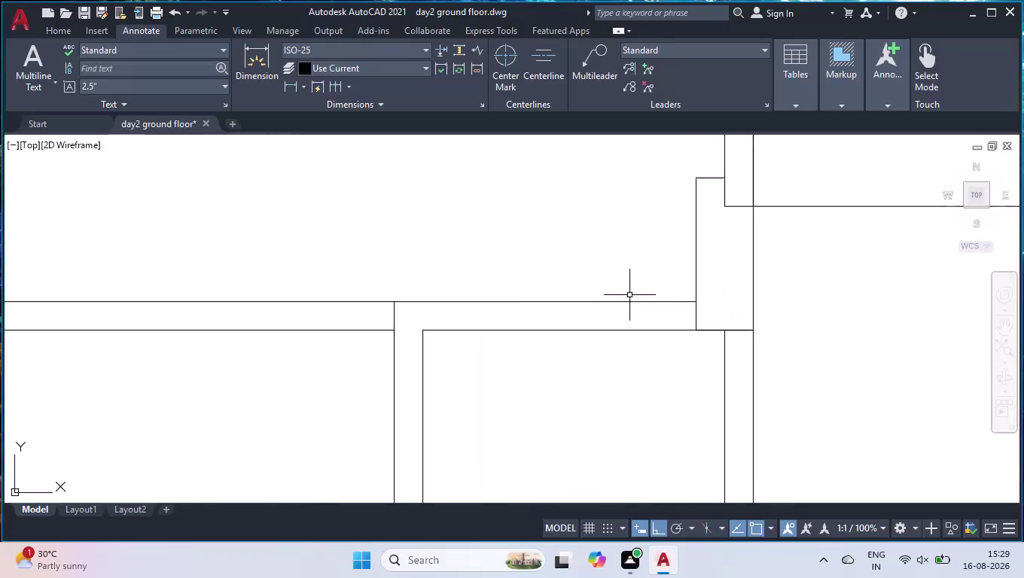
Draw a short vertical line between the lower and upper wall lines at the corner.
scroll(up, 3)
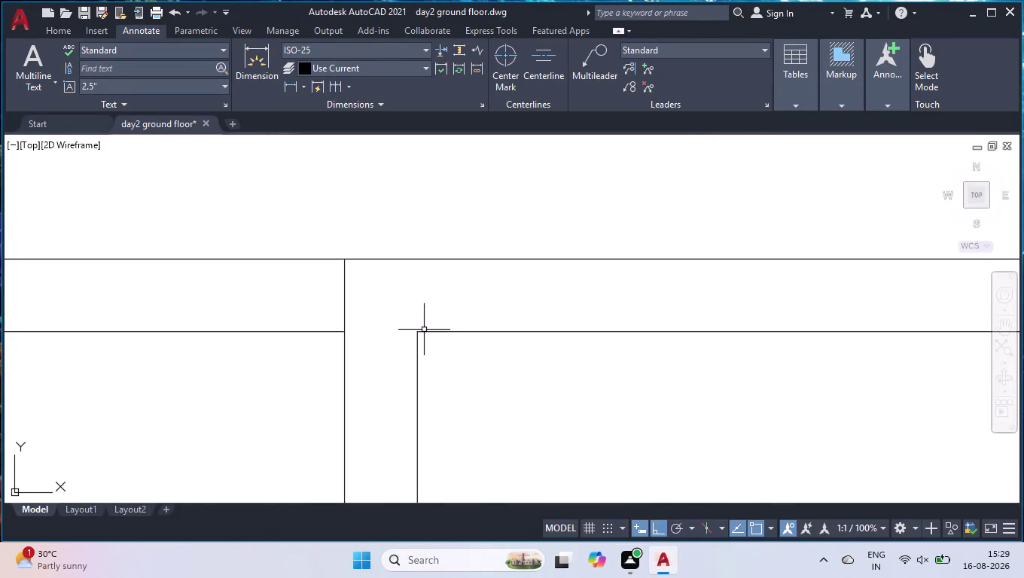
scroll(up, 3)
scroll(down, 3)
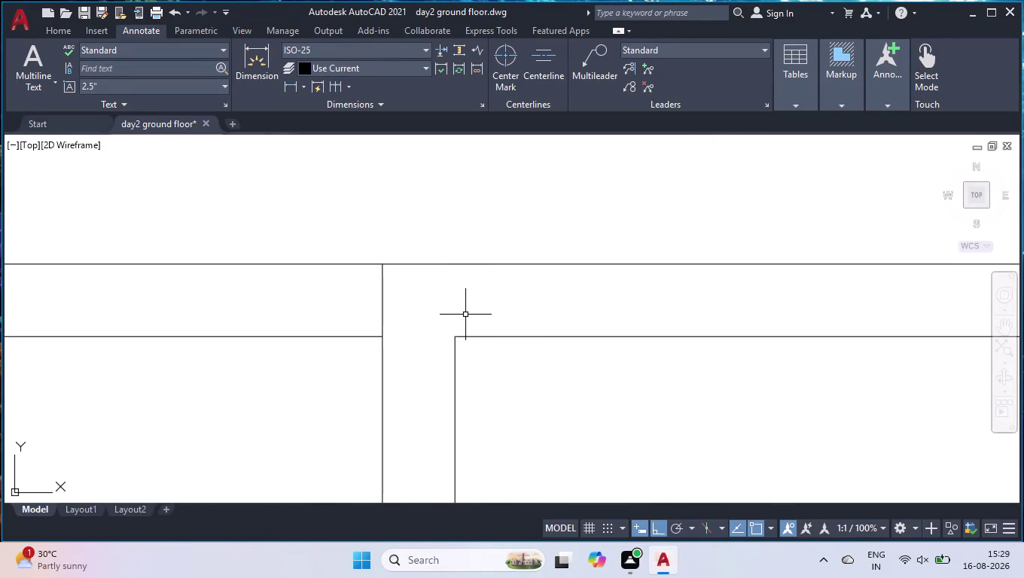
text(li)
key(BackSpace)
key(Return)
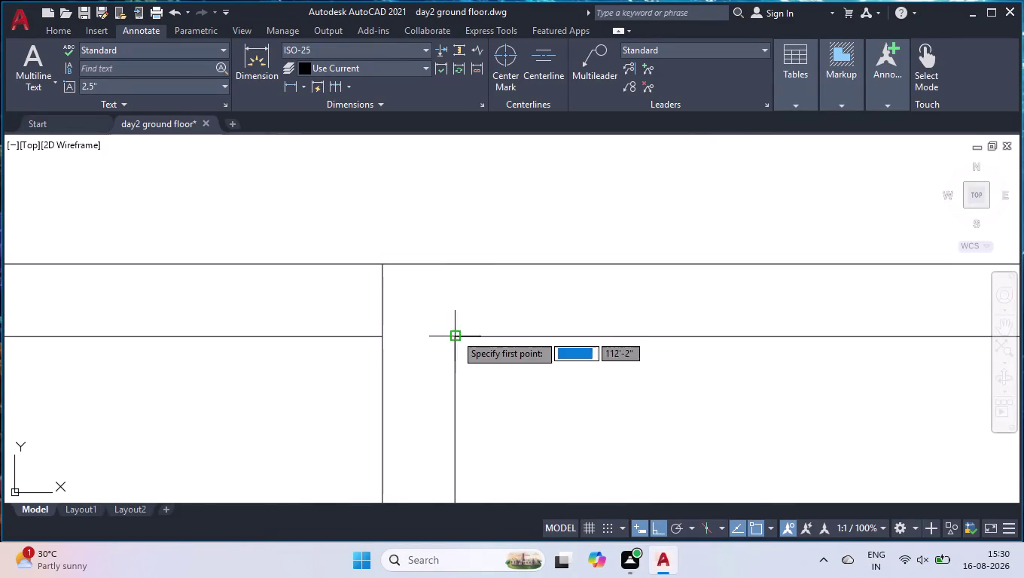
drag(453, 335, 452, 329)
click(455, 260)
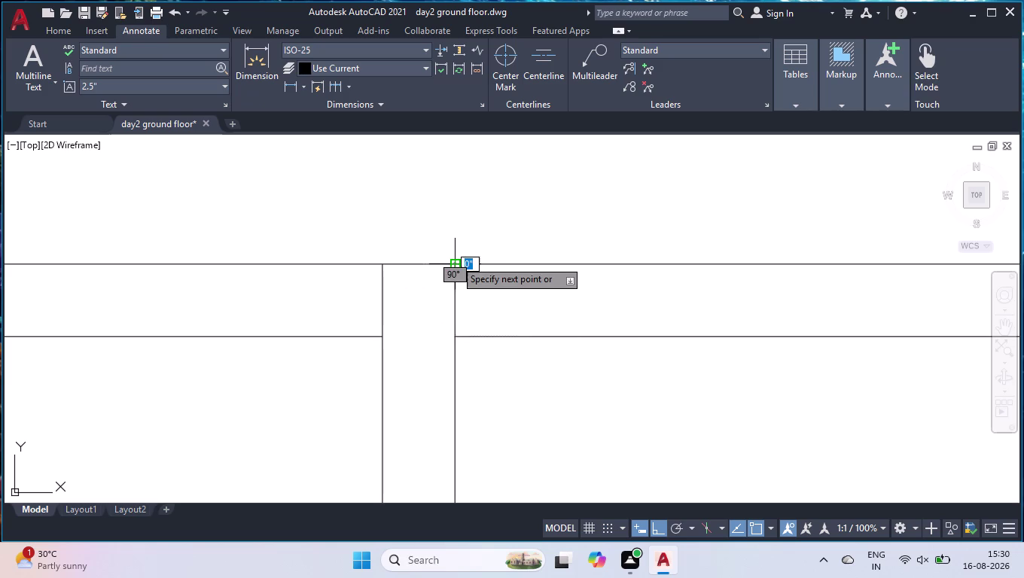
key(space)
Move the cross line 7.5" right using its midpoint grip.
click(454, 276)
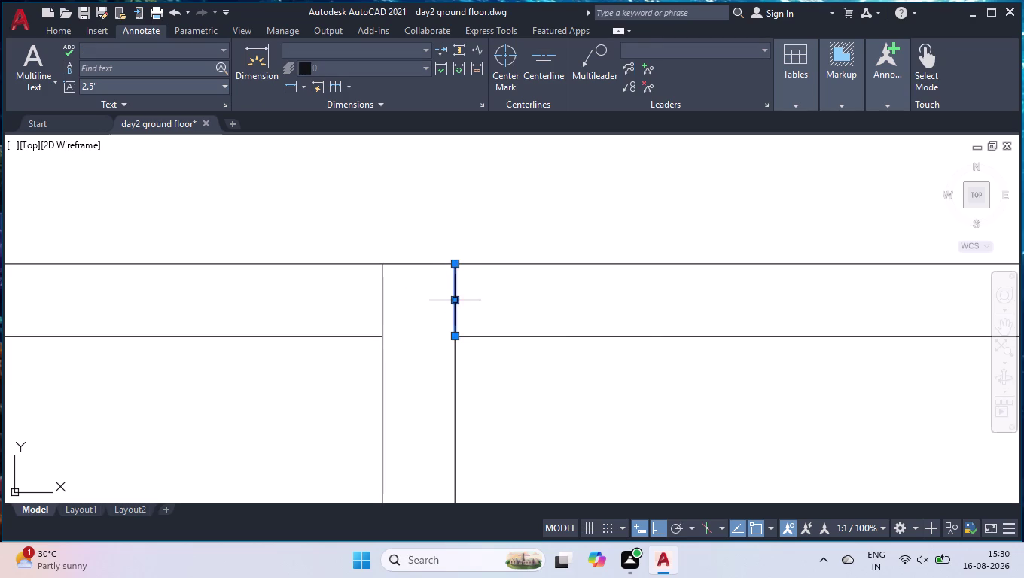
click(456, 302)
text(7)
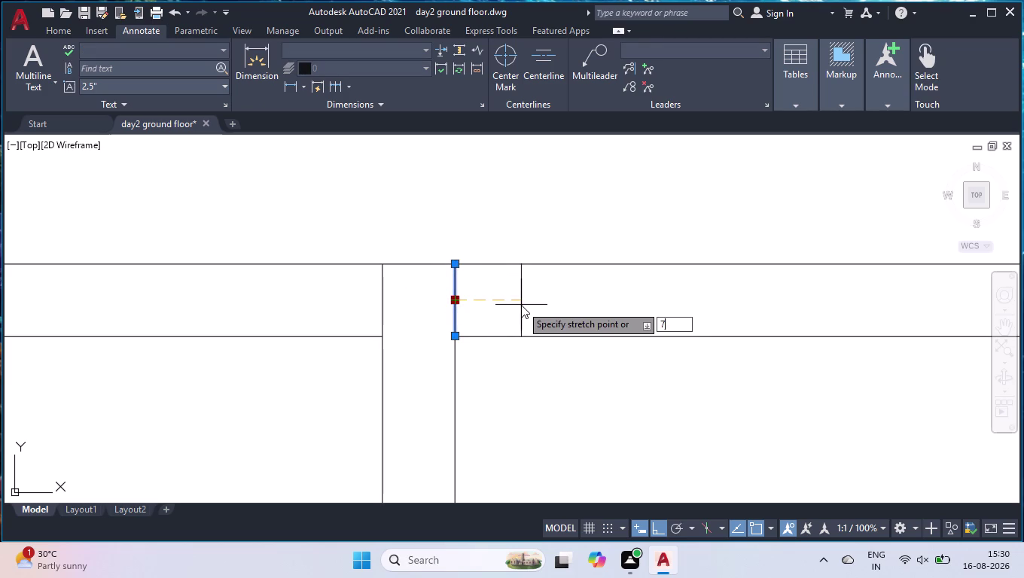
text(.5")
key(Return)
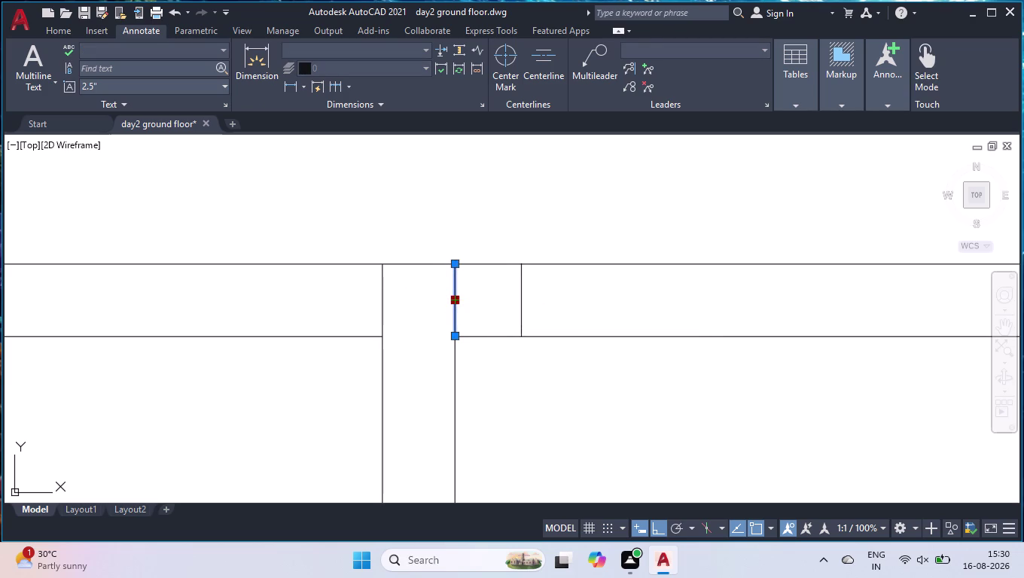
key(space)
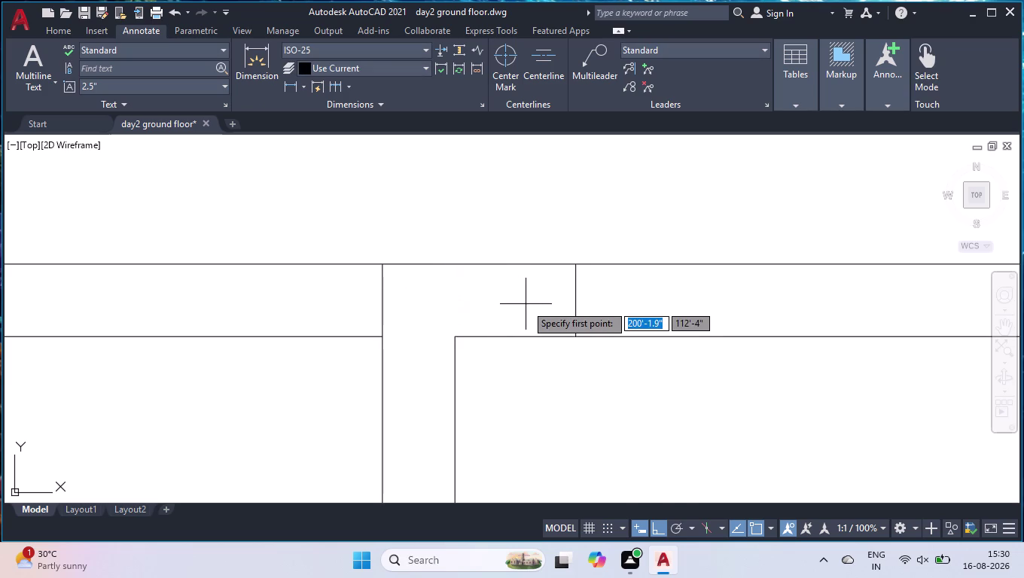
Start a junction outline with a 2.5" segment from the corner, then abandon it.
scroll(down, 3)
scroll(down, 3)
scroll(up, 3)
scroll(up, 3)
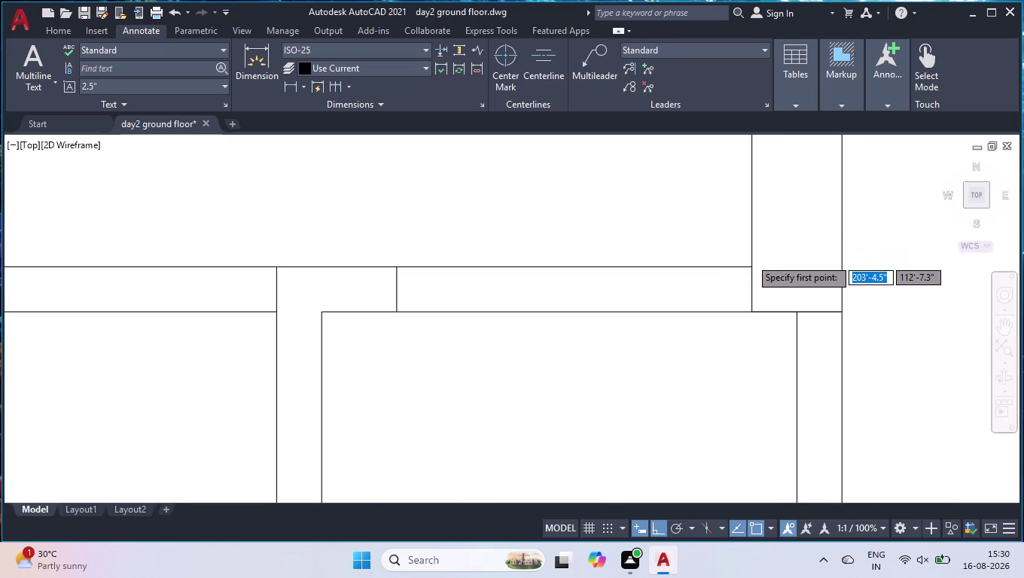
scroll(up, 3)
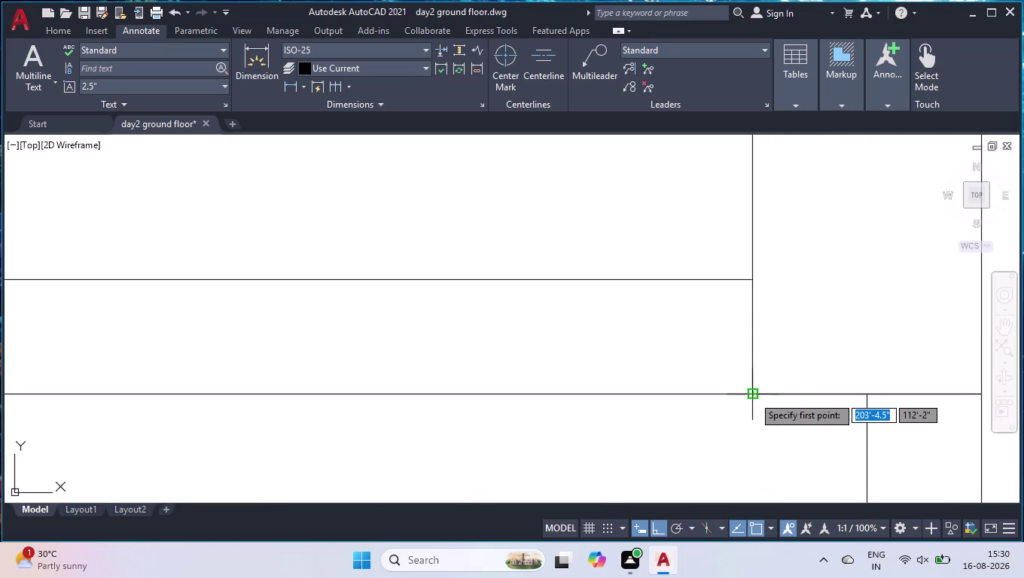
click(753, 397)
text(2)
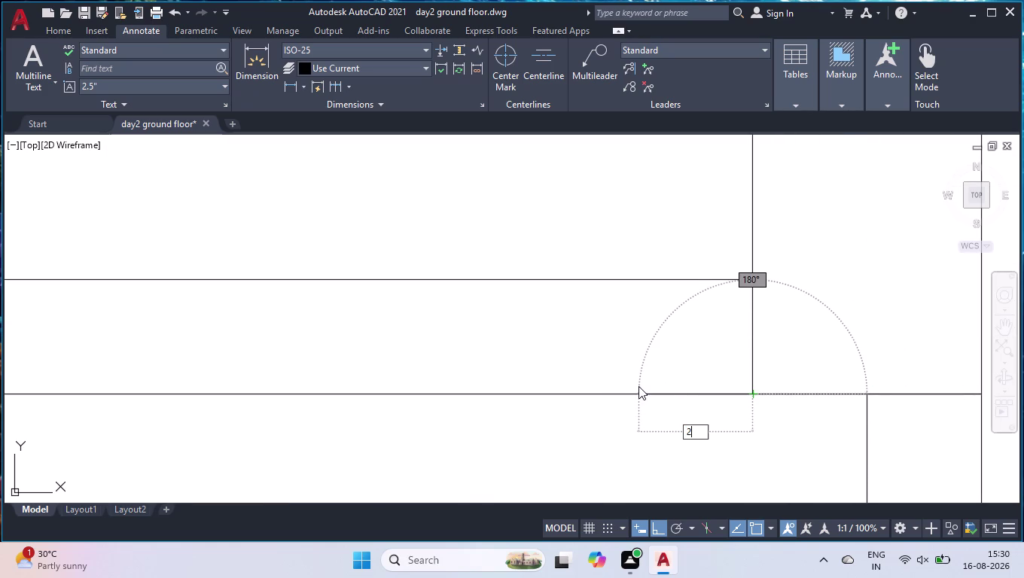
text(.5")
key(Return)
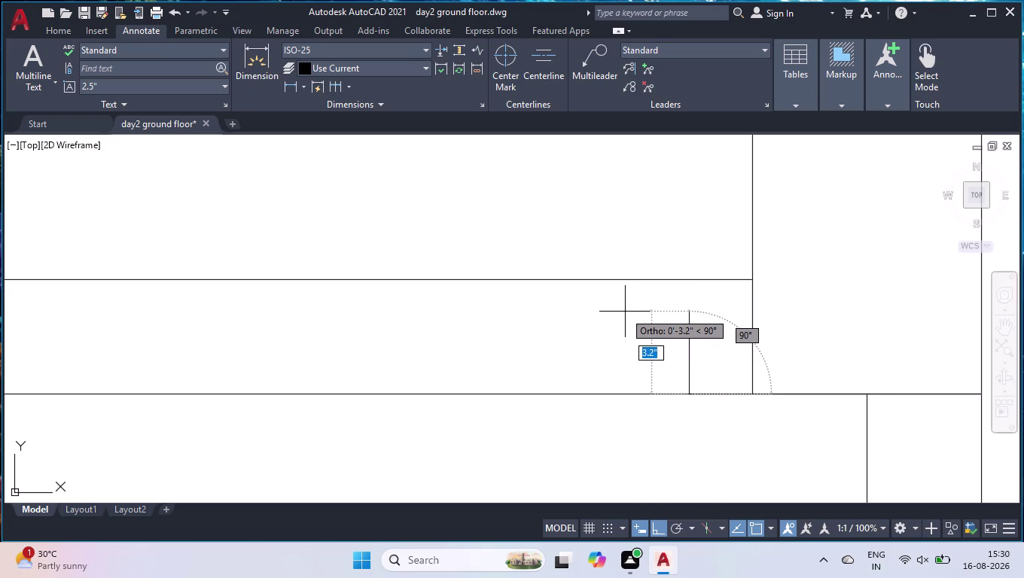
key(space)
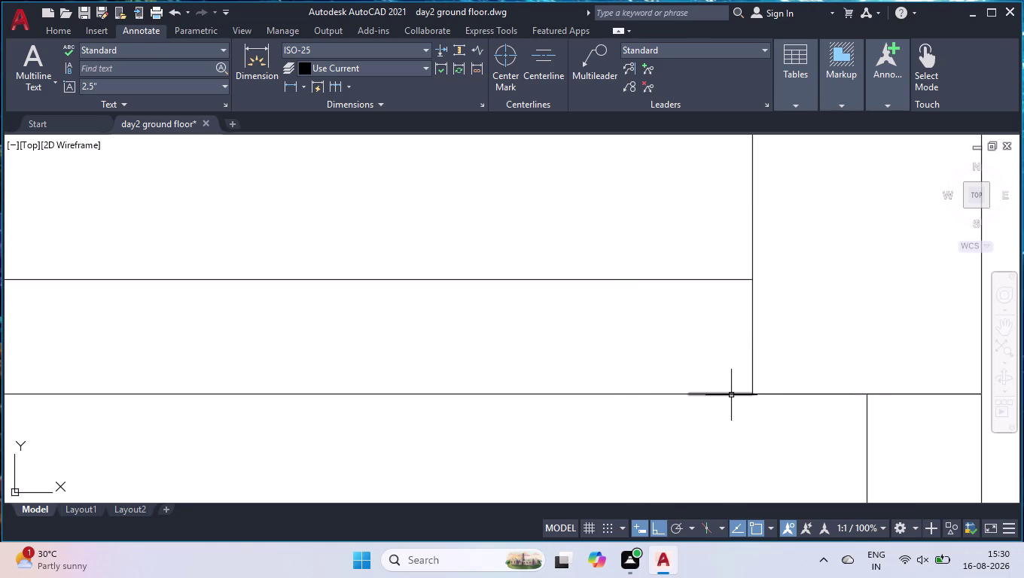
Restart the line at the wall corner: 4" up, then 1.5" left.
key(l)
key(Return)
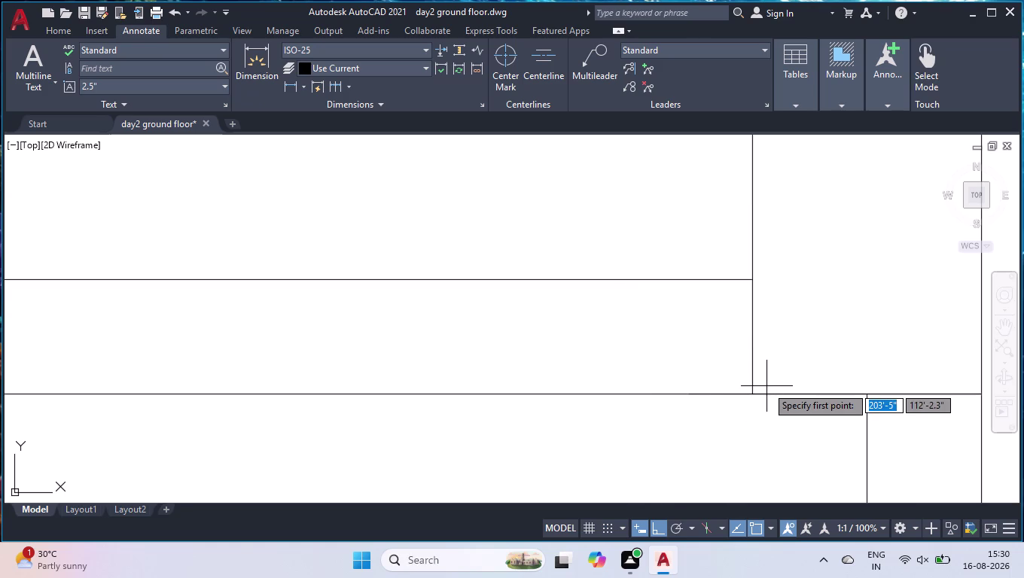
click(755, 396)
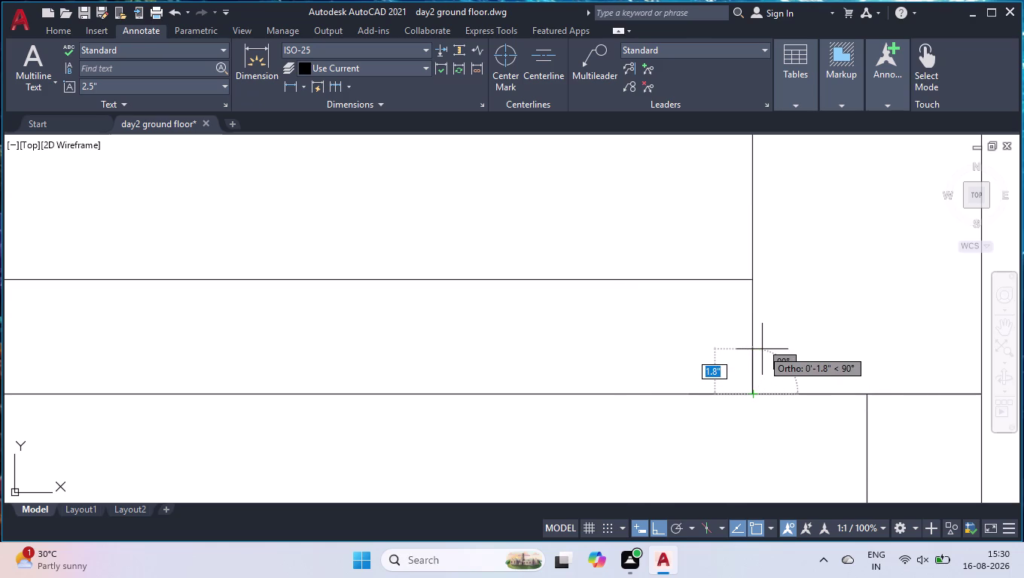
text(4")
key(Return)
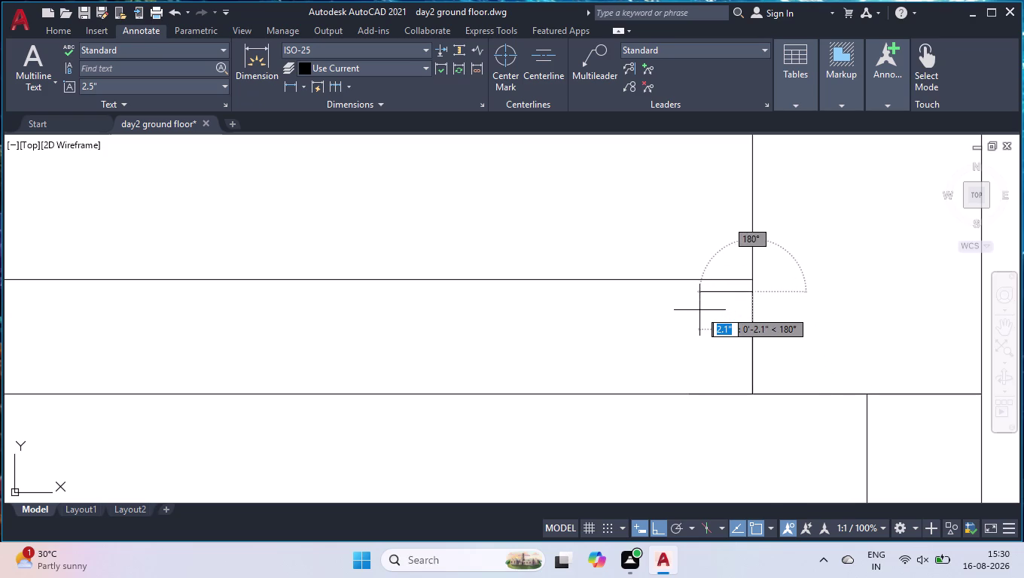
text(1.5")
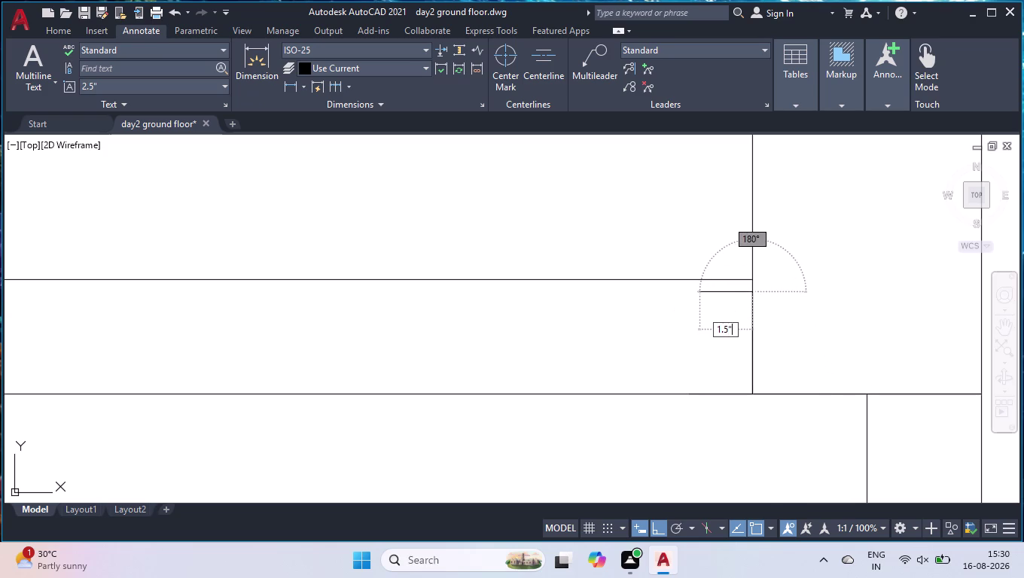
key(Return)
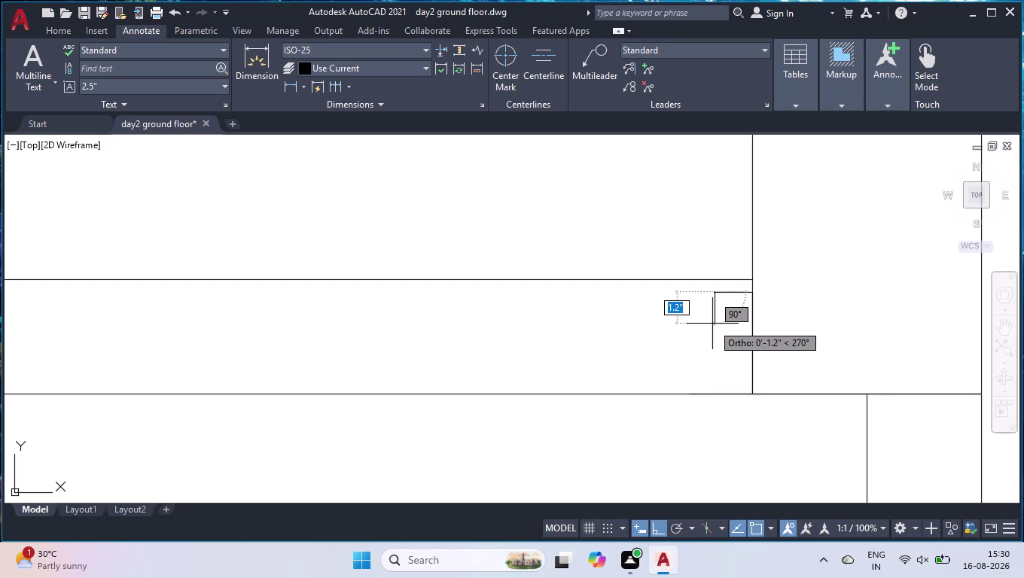
Continue the outline 1" down and 1" left, ending on the lower wall line.
text(1")
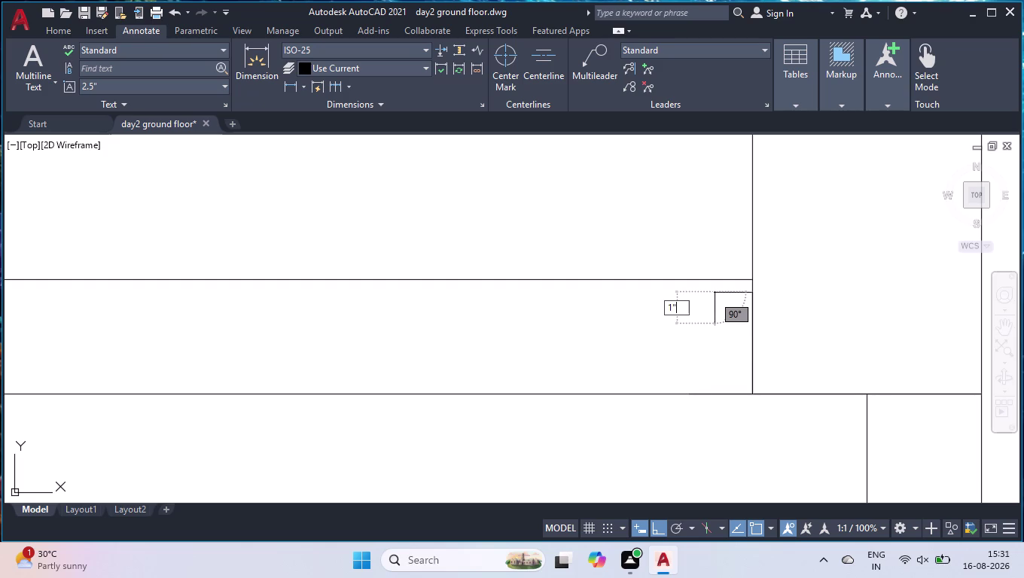
key(Return)
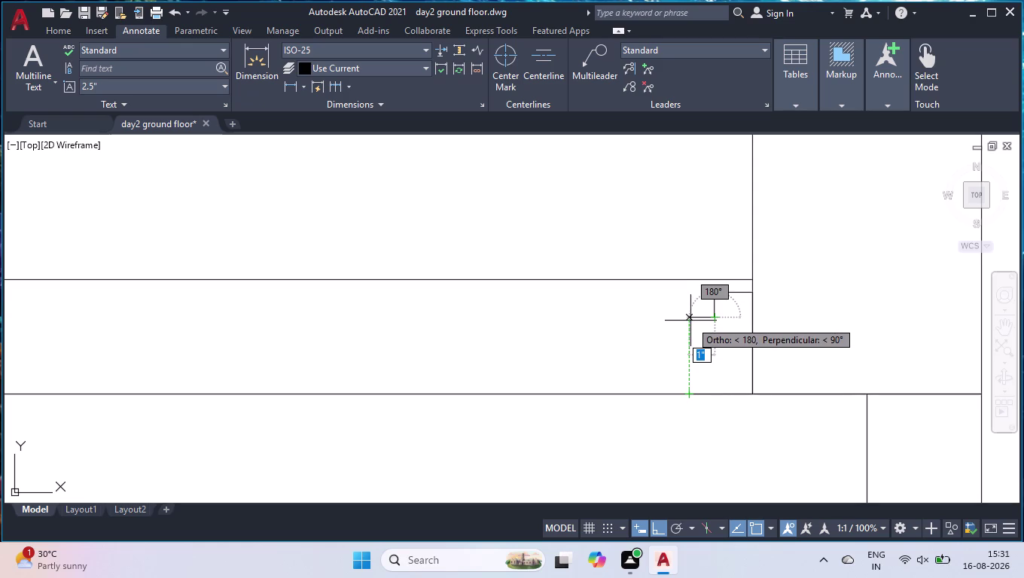
text(1")
key(Return)
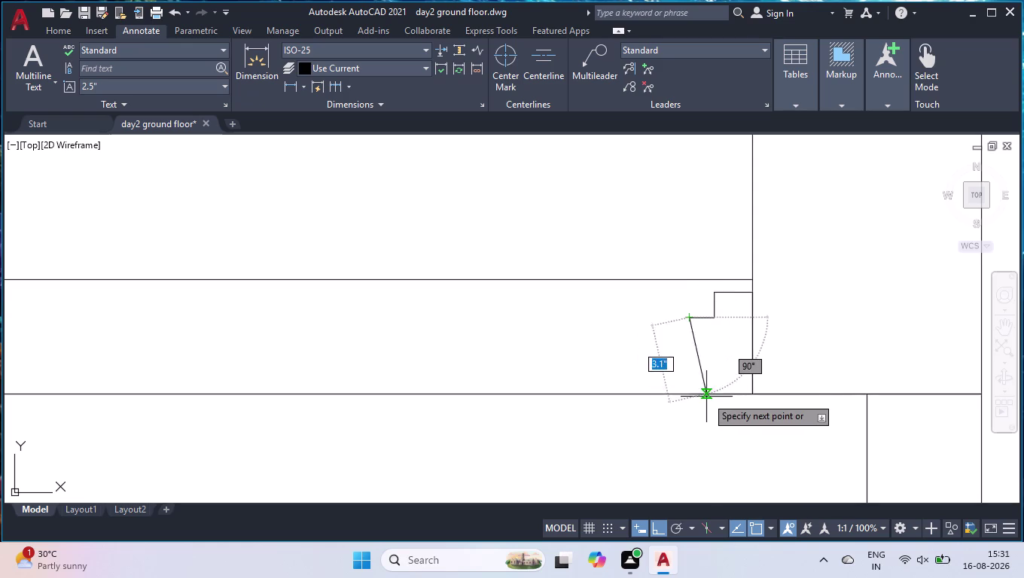
click(689, 396)
key(space)
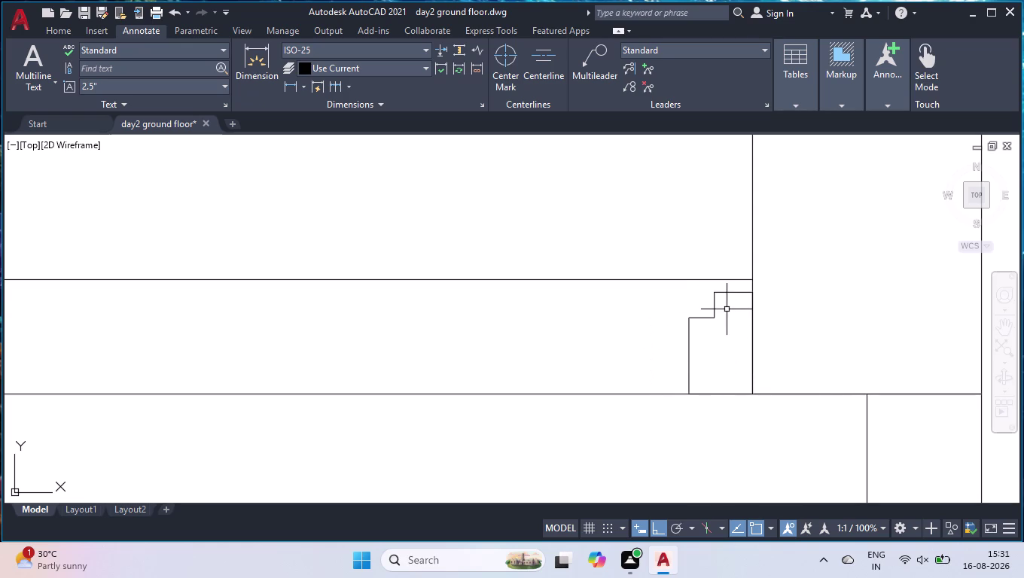
click(746, 287)
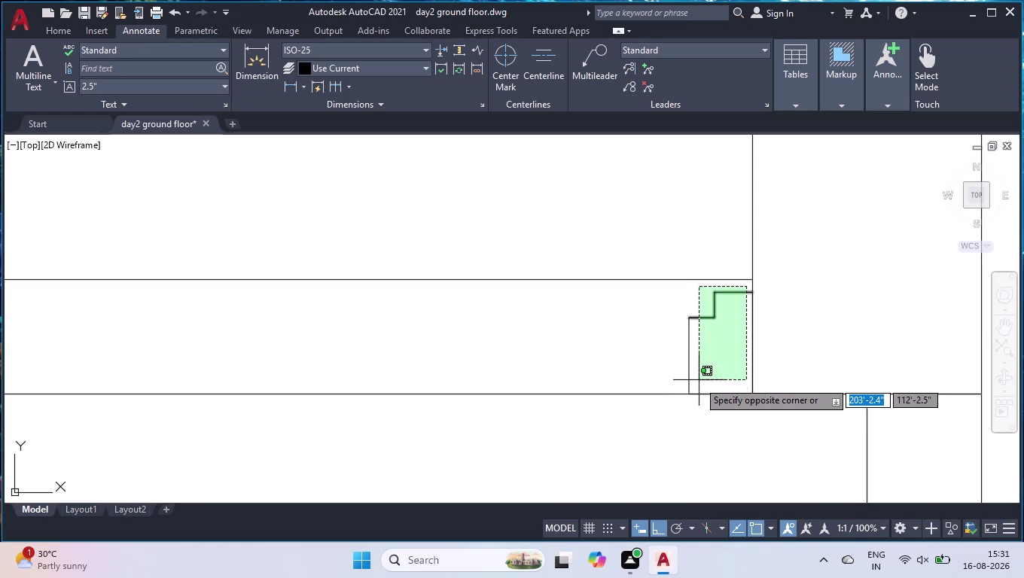
Join the stepped outline pieces into a single shape.
click(683, 375)
click(772, 364)
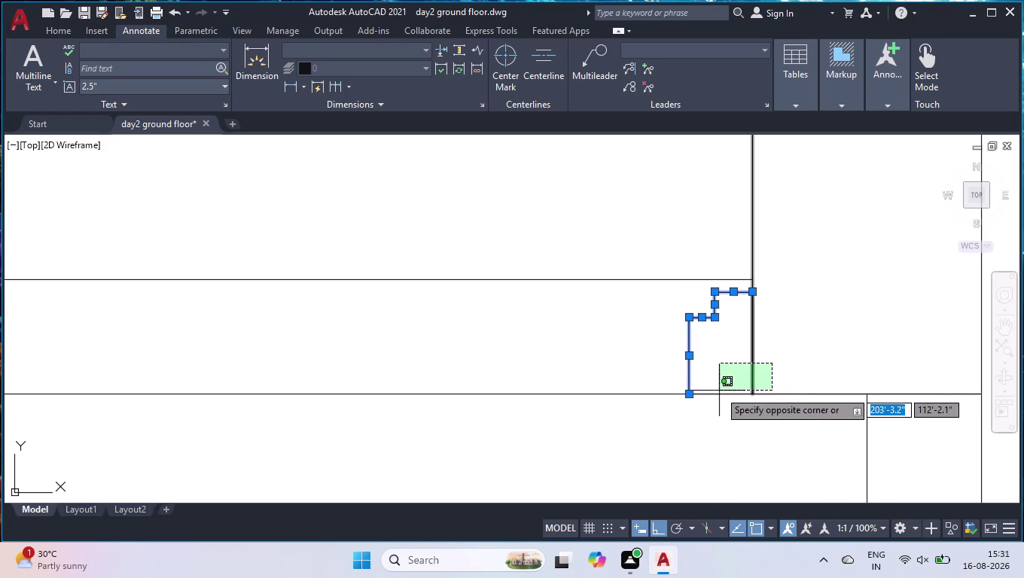
click(779, 353)
click(756, 357)
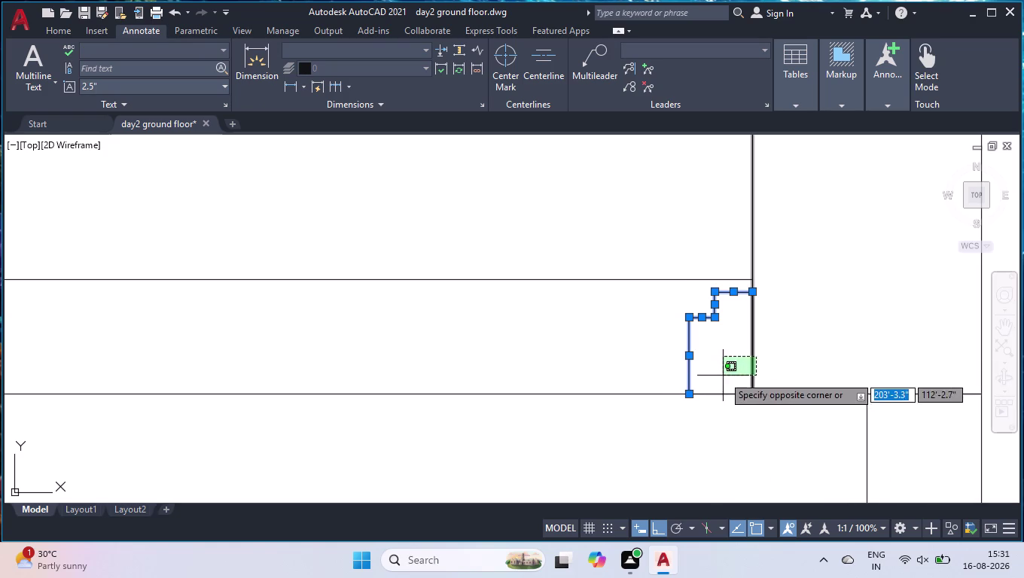
click(768, 349)
click(752, 354)
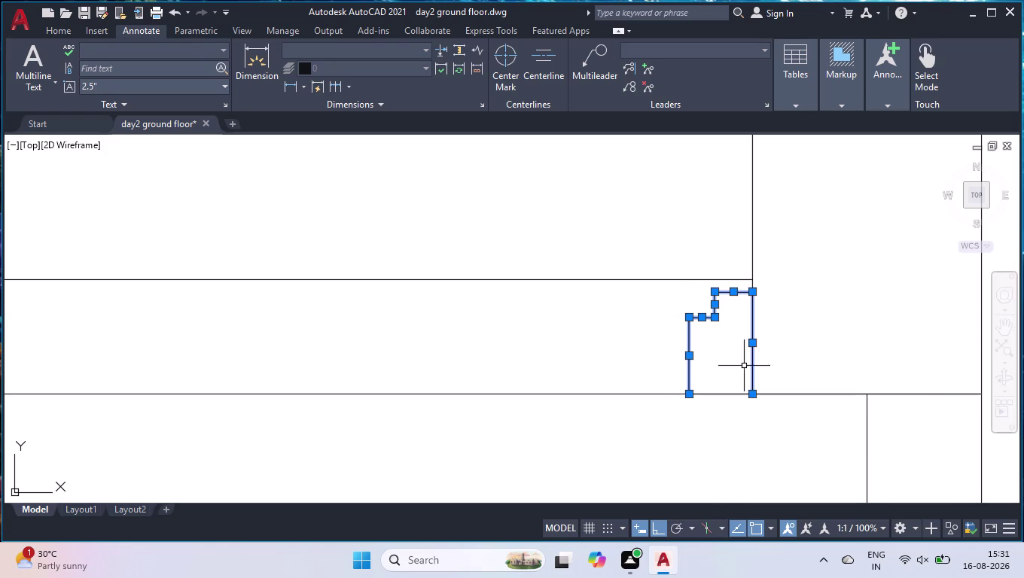
click(720, 396)
key(j)
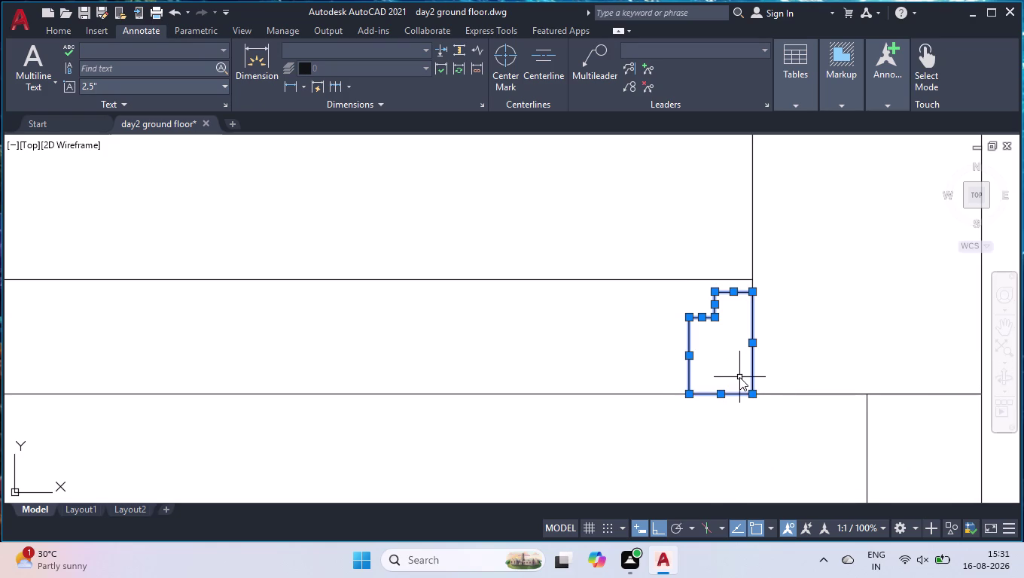
key(Return)
click(688, 361)
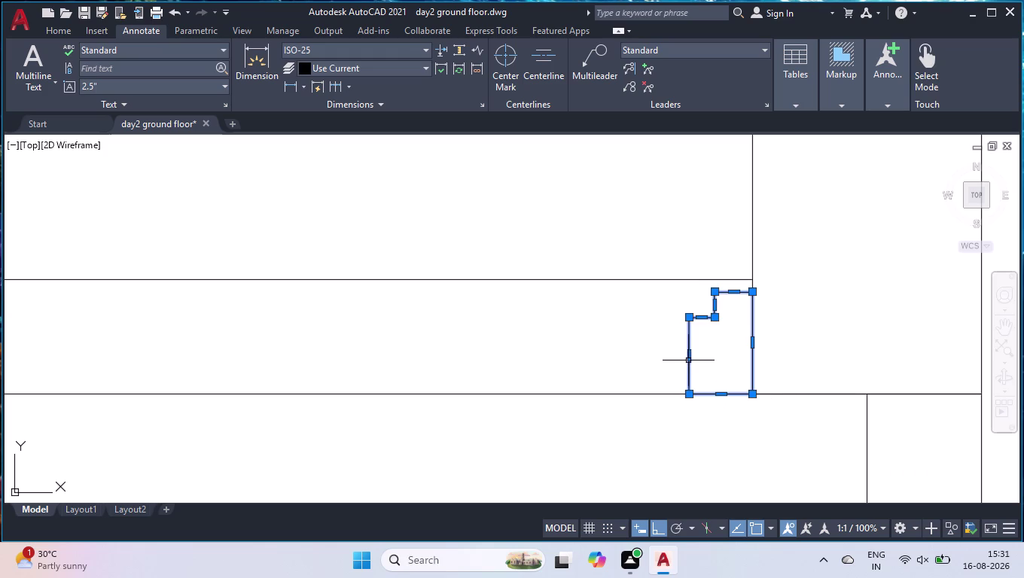
Mirror the stepped outline about its left vertical edge.
text(mi)
key(Return)
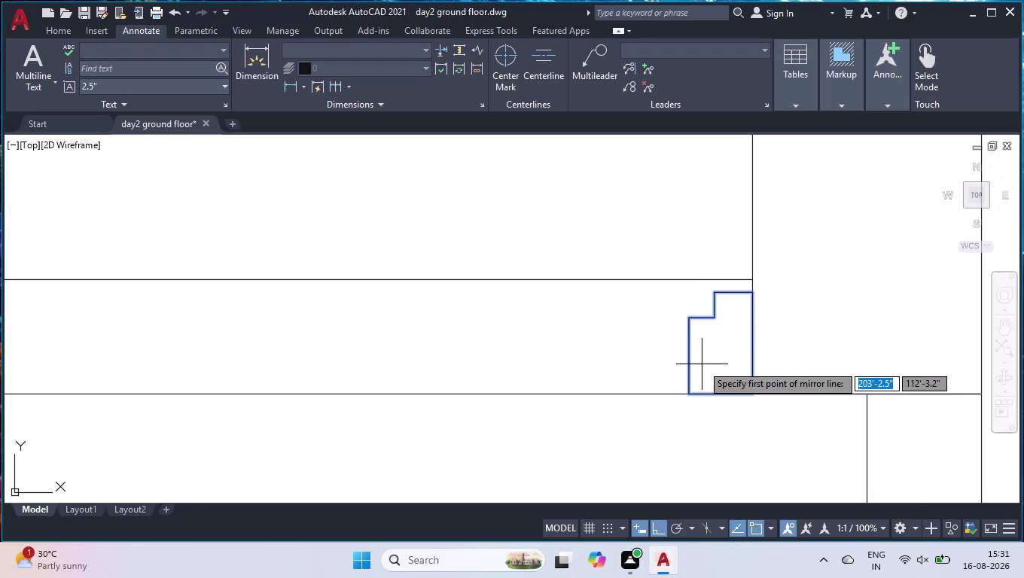
click(691, 395)
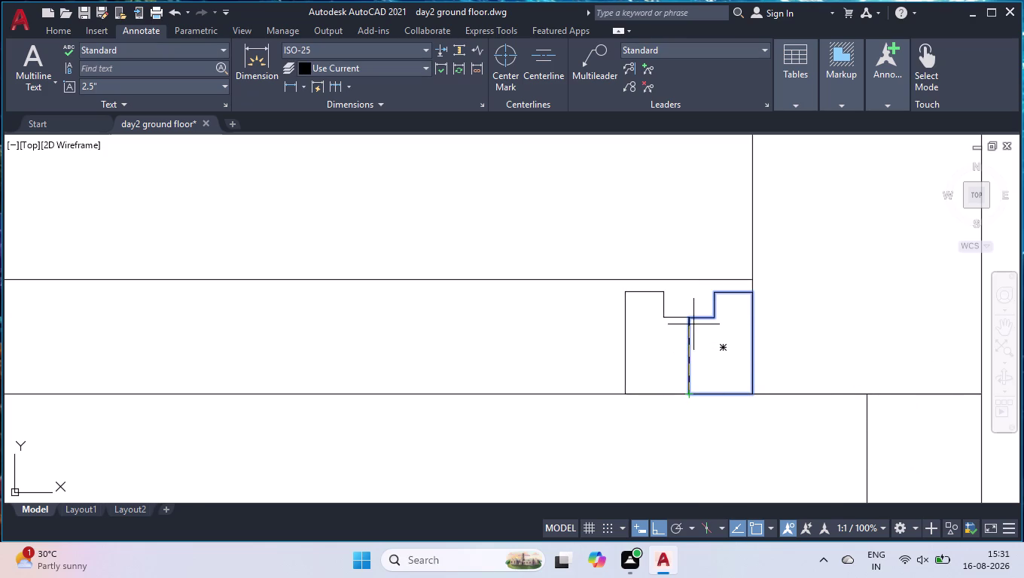
click(691, 310)
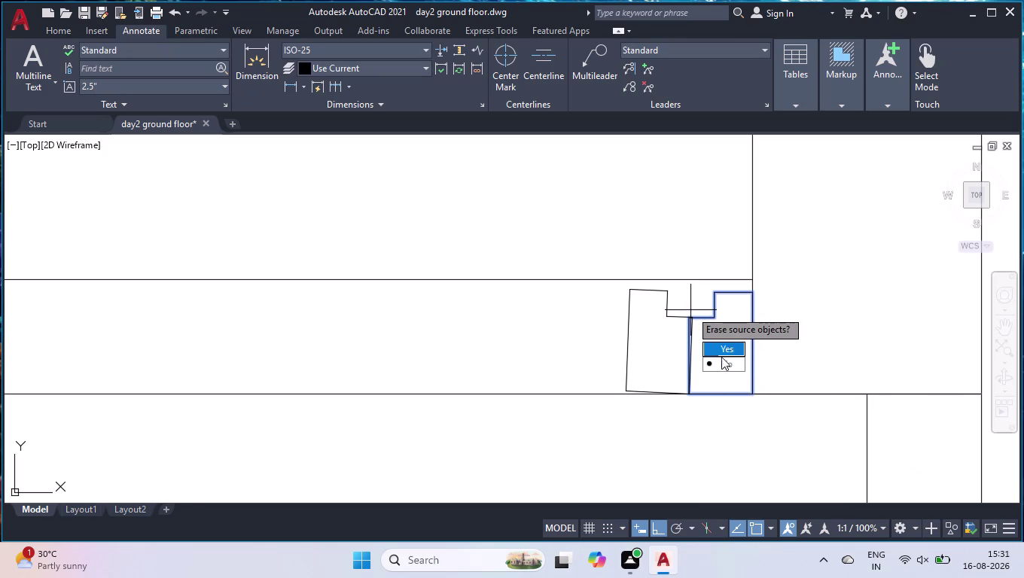
drag(730, 368, 691, 310)
Snap the outline's inner corner grip onto the wall line.
click(669, 311)
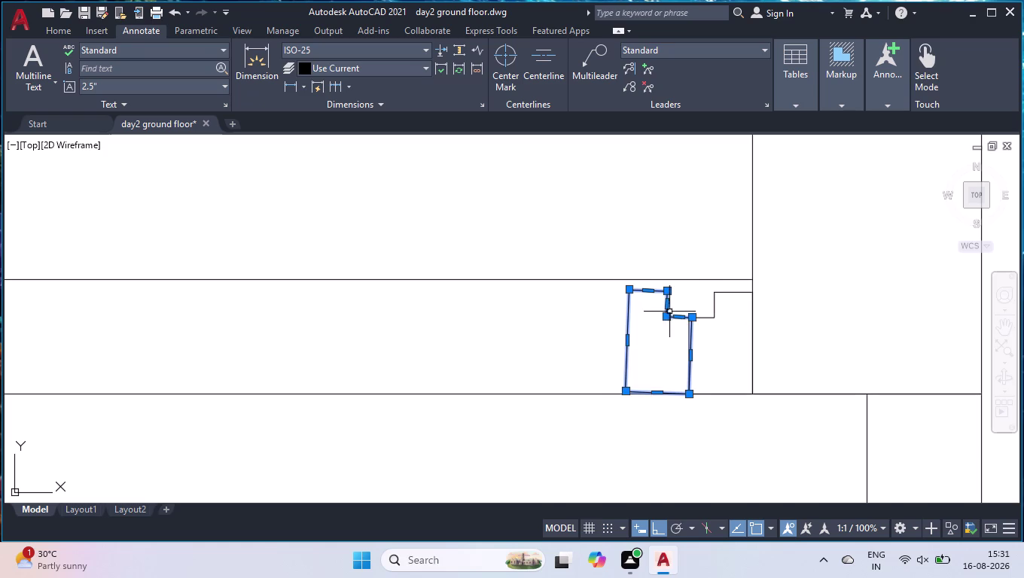
scroll(up, 3)
scroll(up, 3)
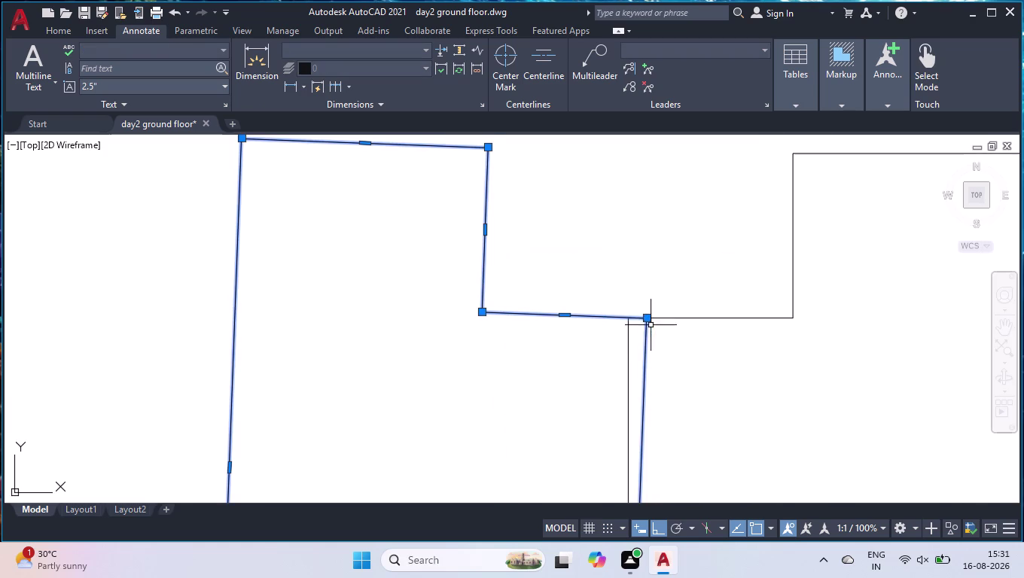
click(648, 320)
click(626, 323)
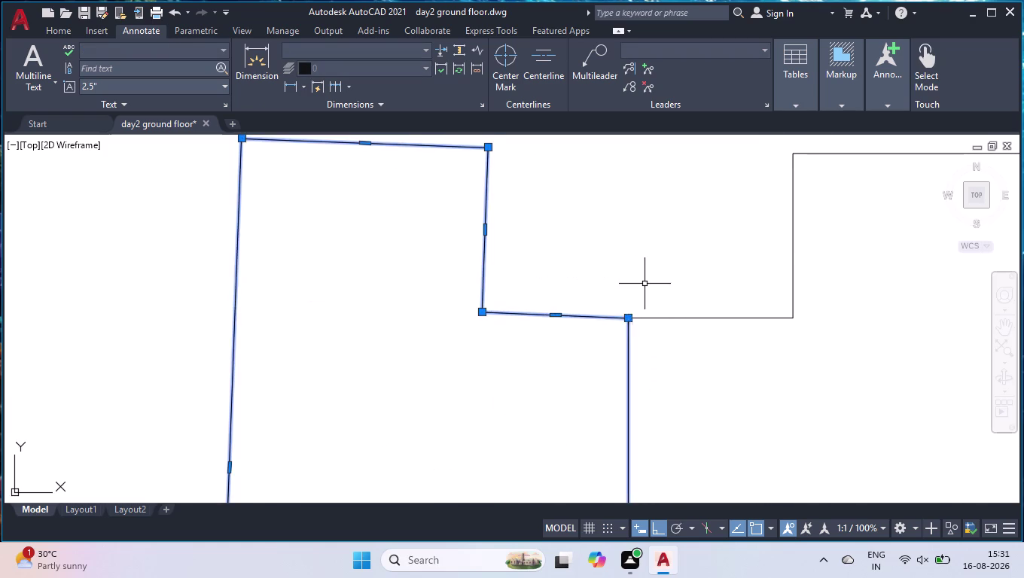
Snap the outline's bottom corner grip onto the lower wall line.
scroll(down, 3)
scroll(down, 3)
scroll(up, 3)
scroll(up, 3)
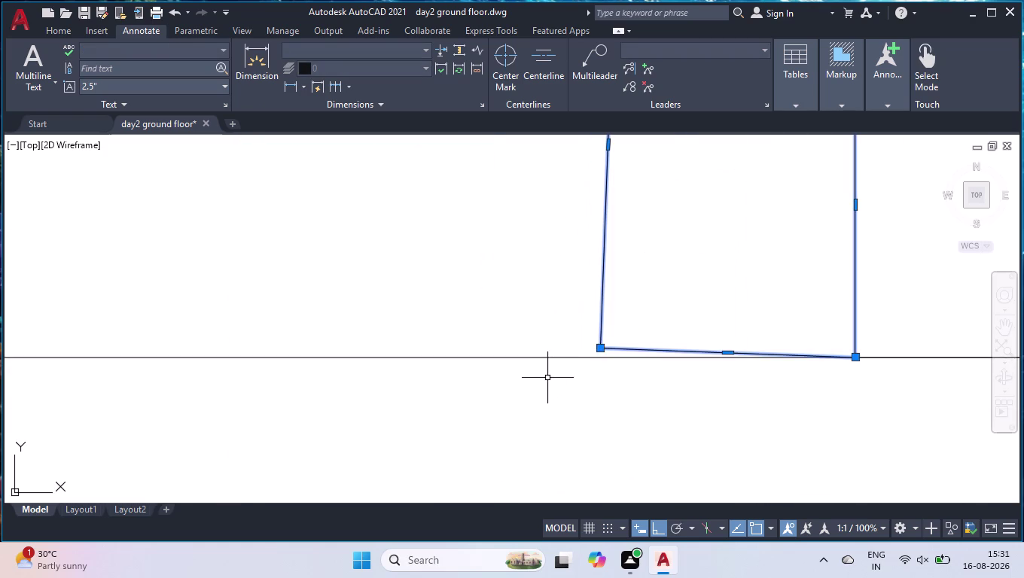
click(599, 349)
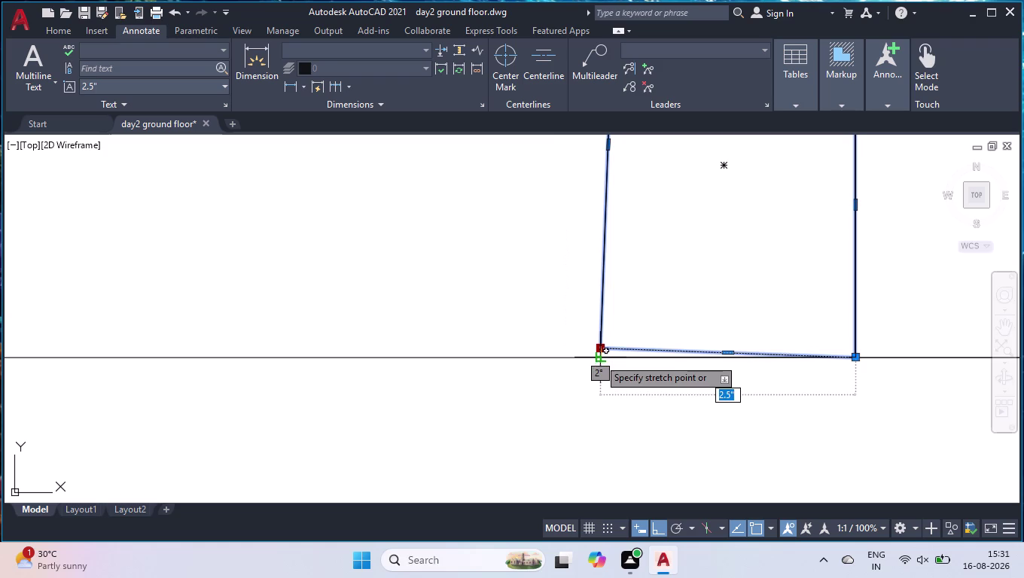
click(599, 359)
scroll(down, 3)
scroll(down, 3)
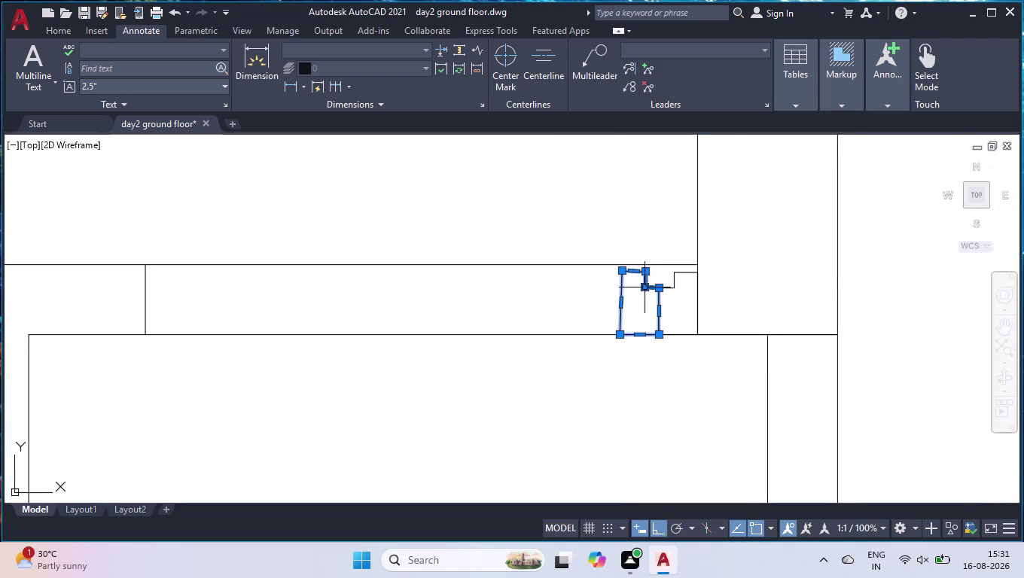
key(Delete)
Mirror the stepped outline about a vertical line, keeping the original.
text(mi)
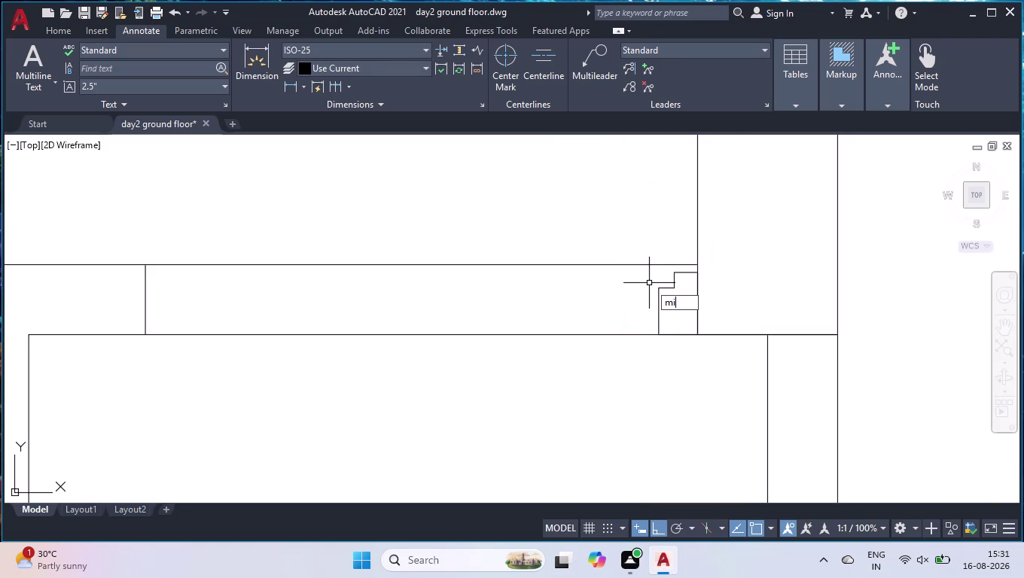
key(Return)
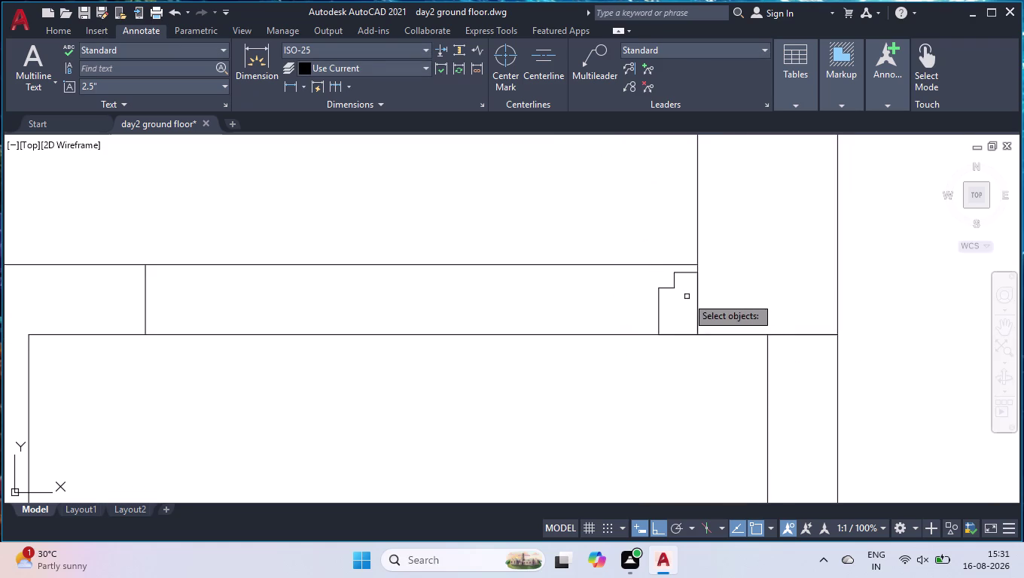
click(673, 289)
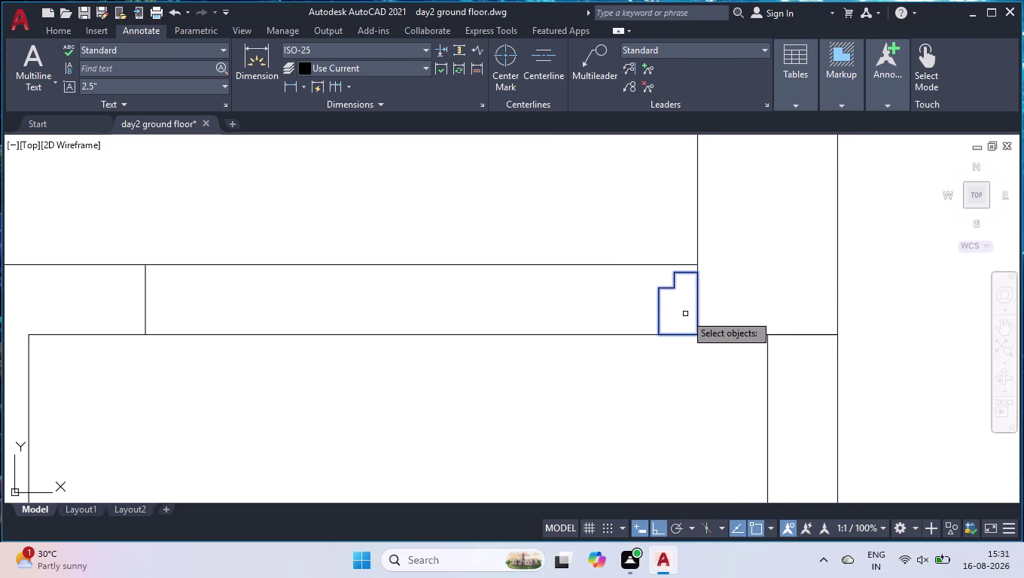
key(Return)
scroll(up, 3)
click(628, 346)
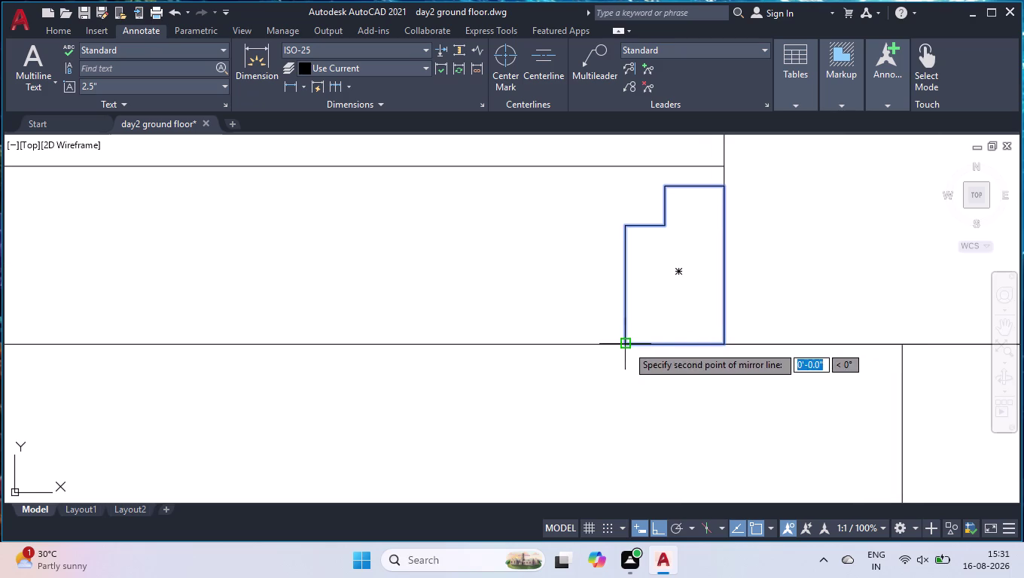
click(625, 227)
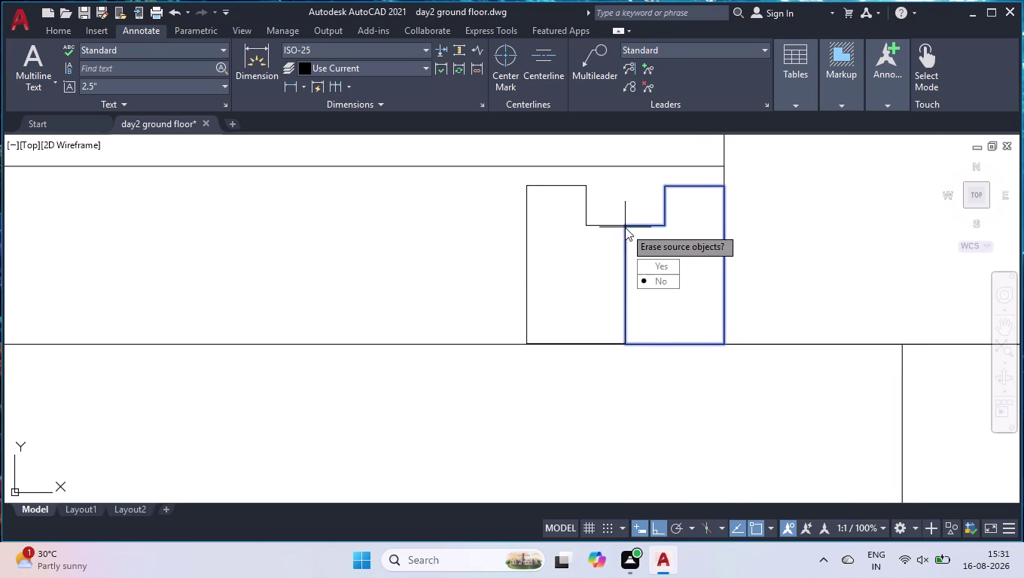
drag(659, 285, 625, 228)
drag(603, 192, 601, 200)
click(568, 235)
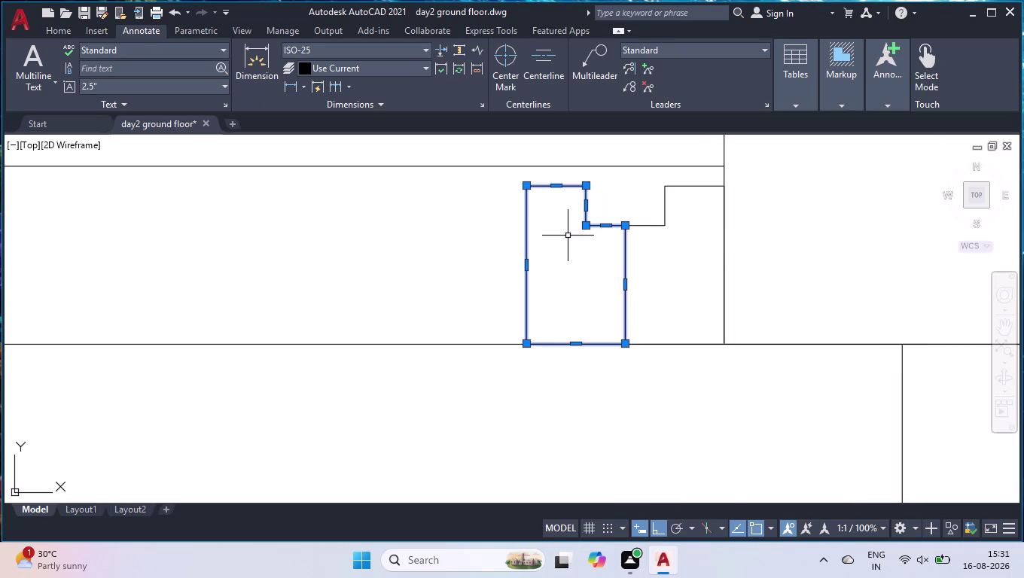
Move the mirrored copy from its bottom corner to the opening's other end.
text(mov)
key(Return)
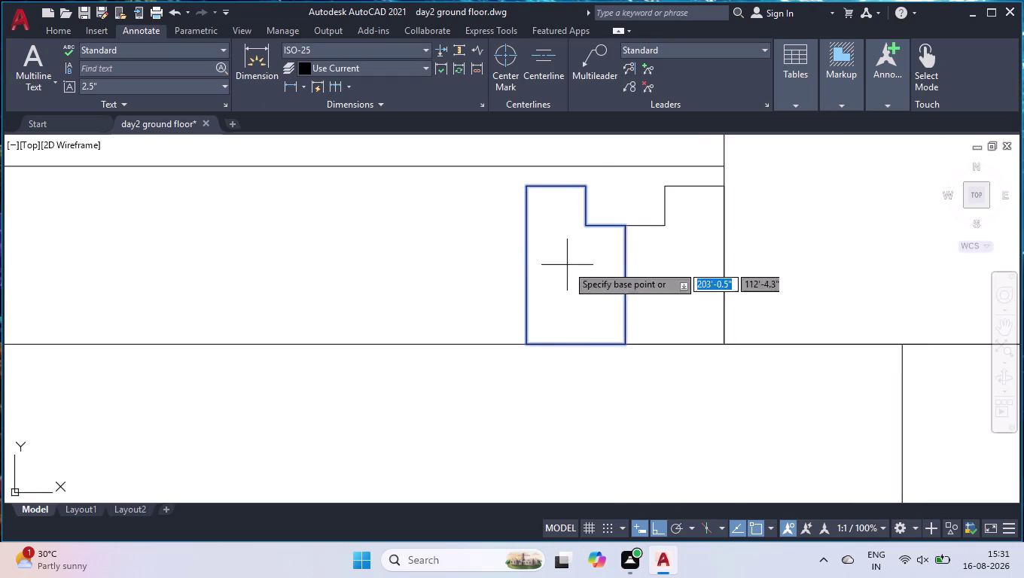
click(525, 342)
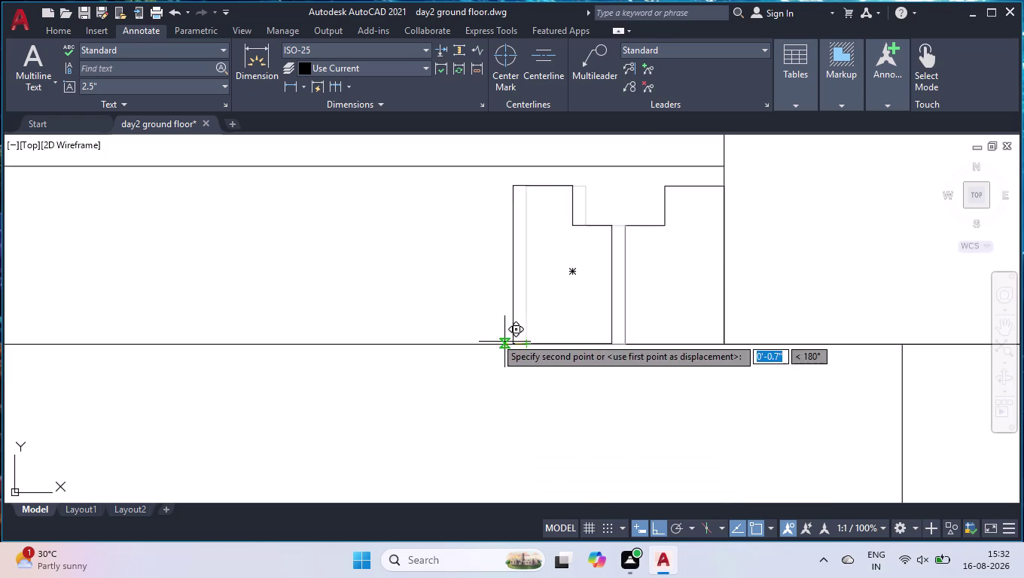
scroll(down, 3)
scroll(up, 3)
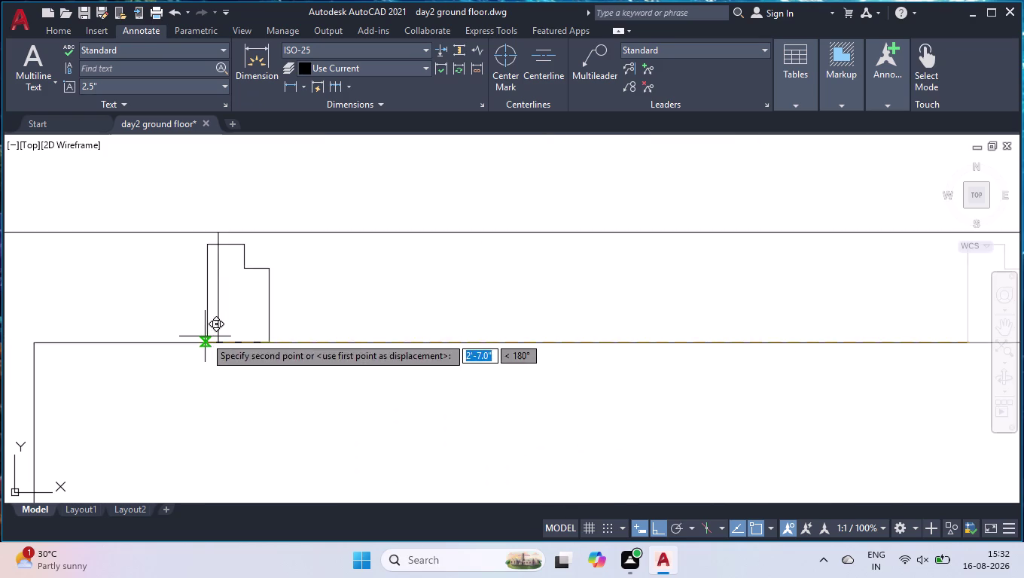
scroll(up, 3)
click(253, 362)
key(space)
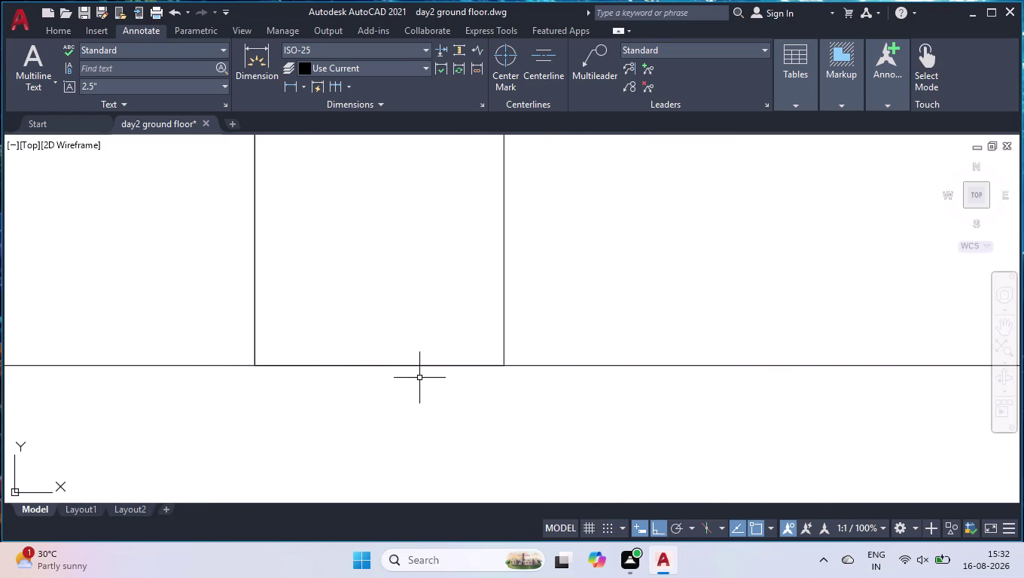
scroll(down, 3)
key(space)
Trim both wall lines across the opening.
scroll(down, 3)
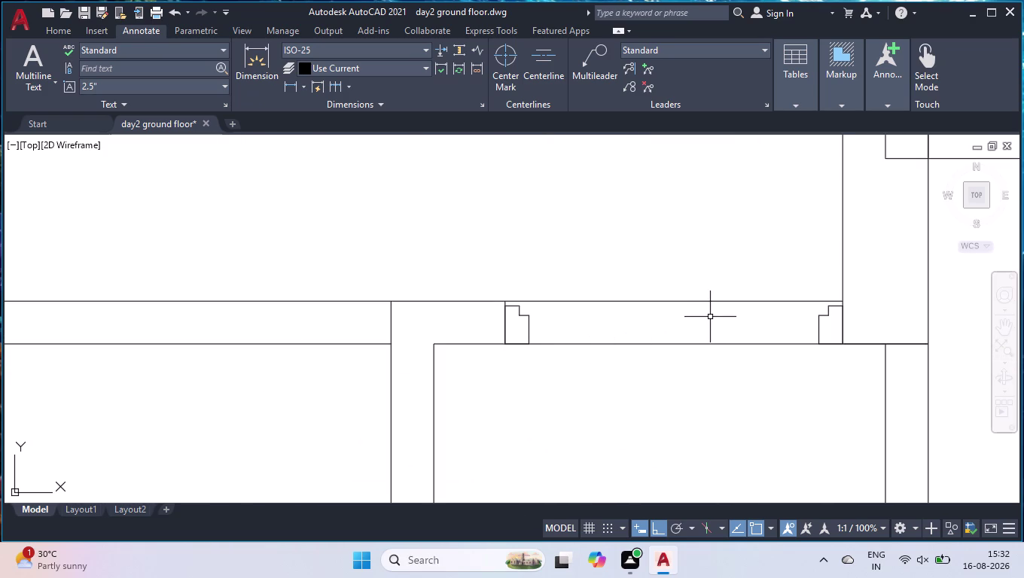
text(tr)
key(Return)
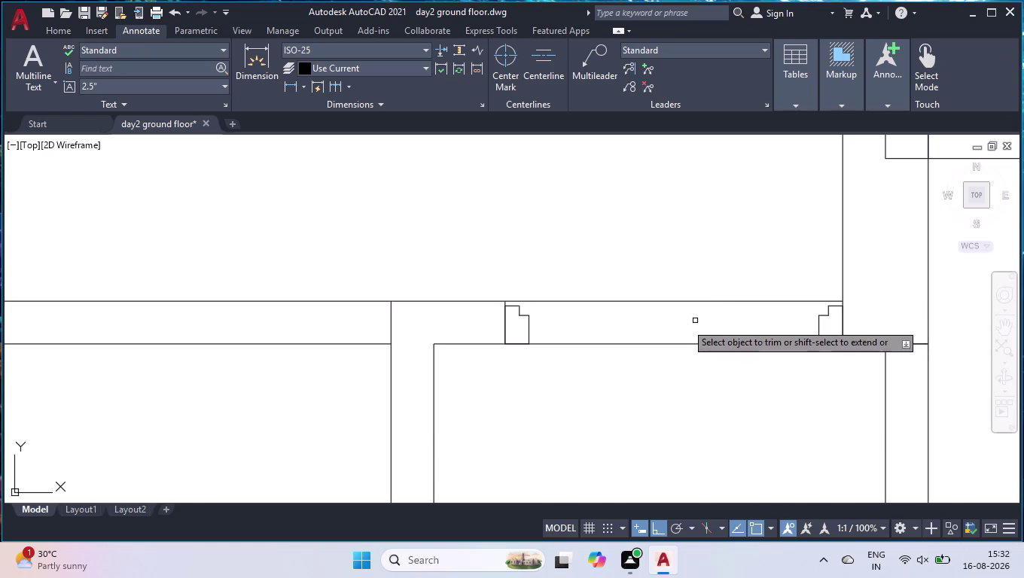
click(752, 228)
click(713, 399)
key(Return)
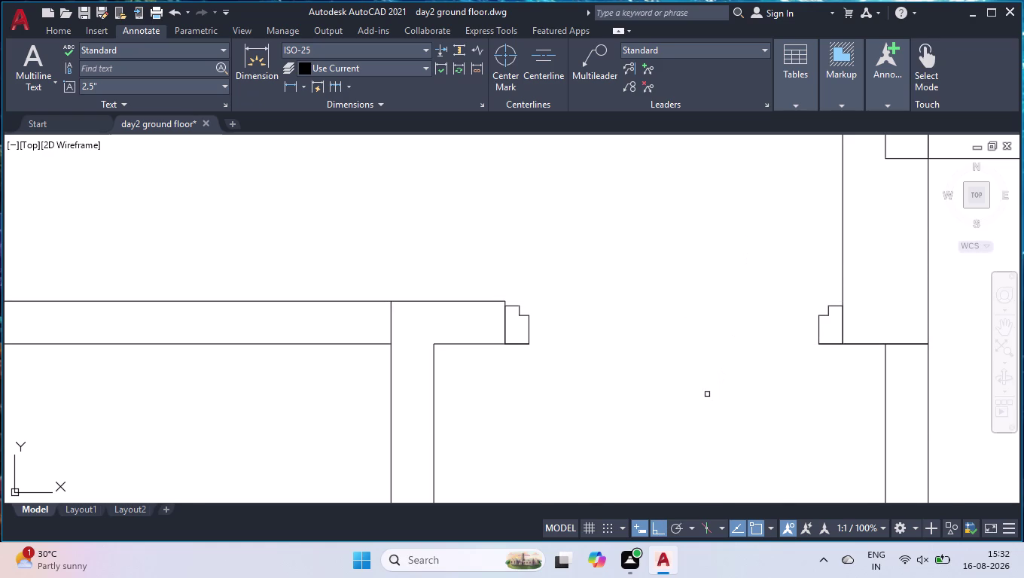
Trim the leftover wall segments at the junction.
scroll(down, 3)
scroll(up, 3)
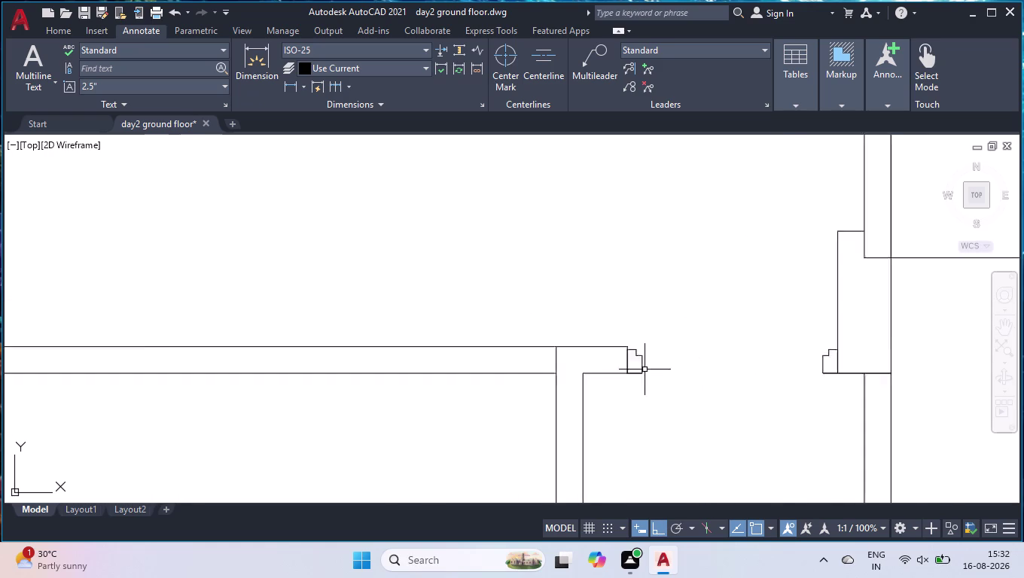
click(658, 349)
click(632, 382)
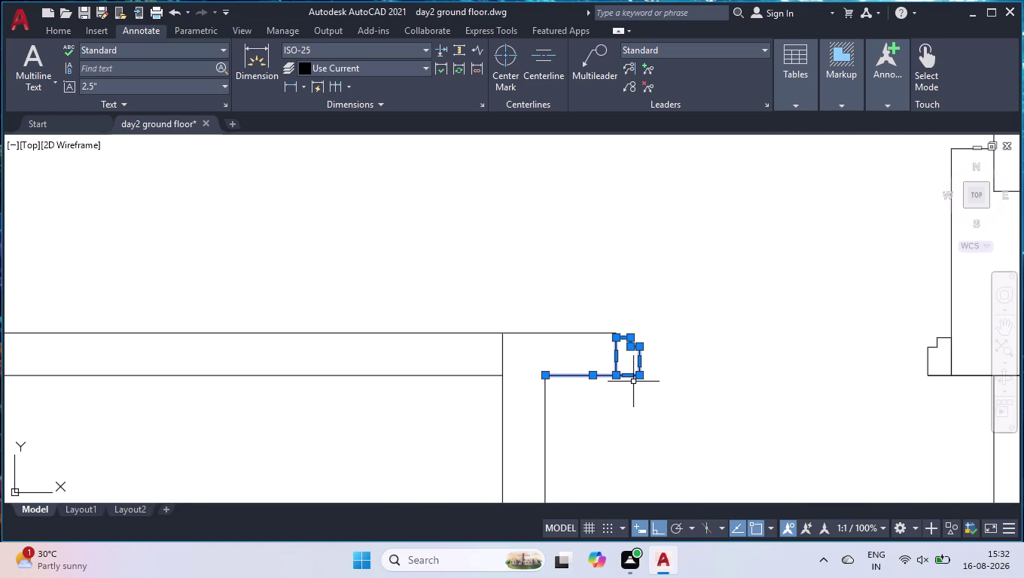
key(space)
key(space)
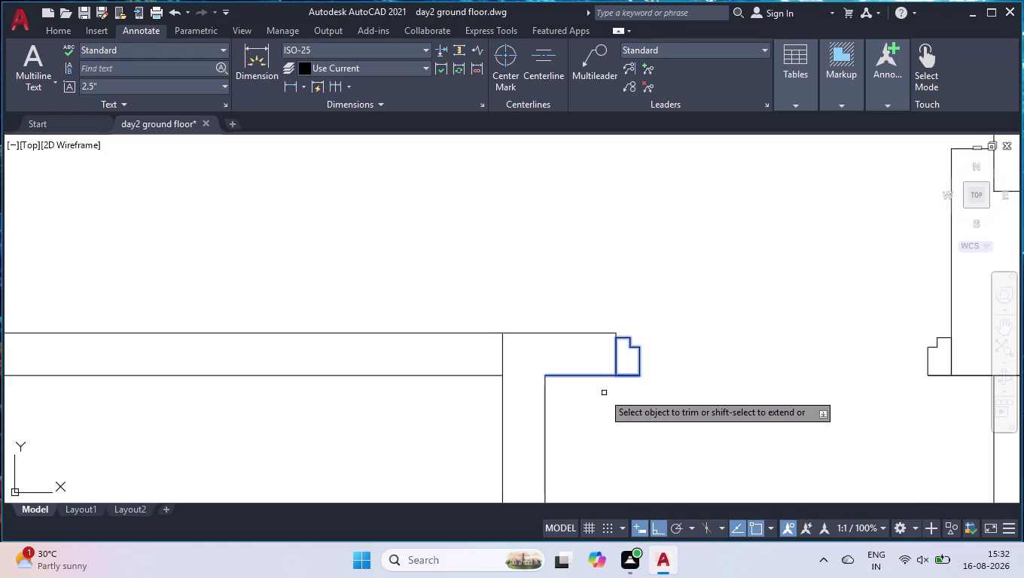
click(767, 262)
click(741, 307)
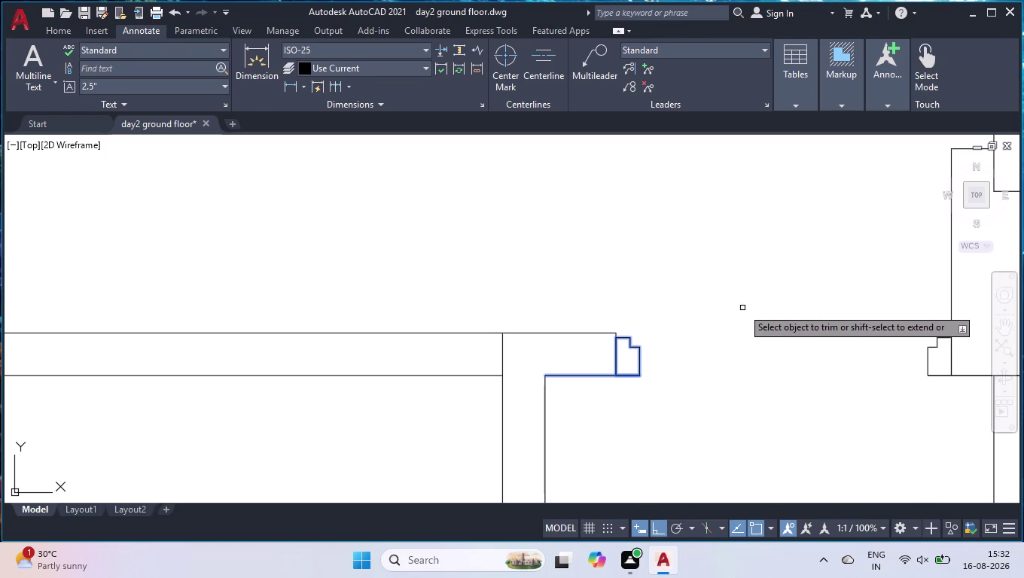
key(space)
Try joining the stepped outline, then cancel the Join.
scroll(up, 3)
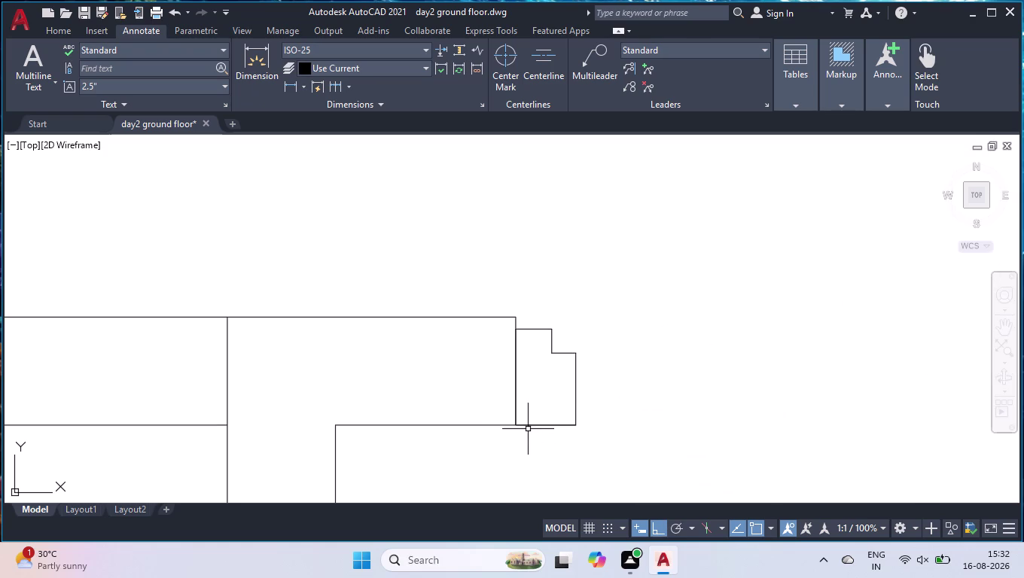
click(569, 354)
key(j)
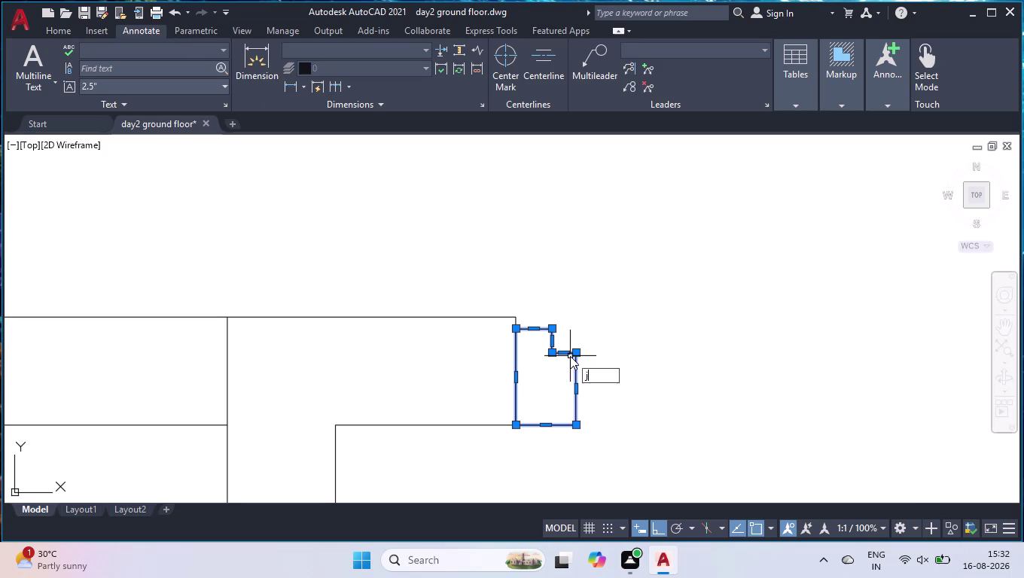
key(Return)
click(570, 353)
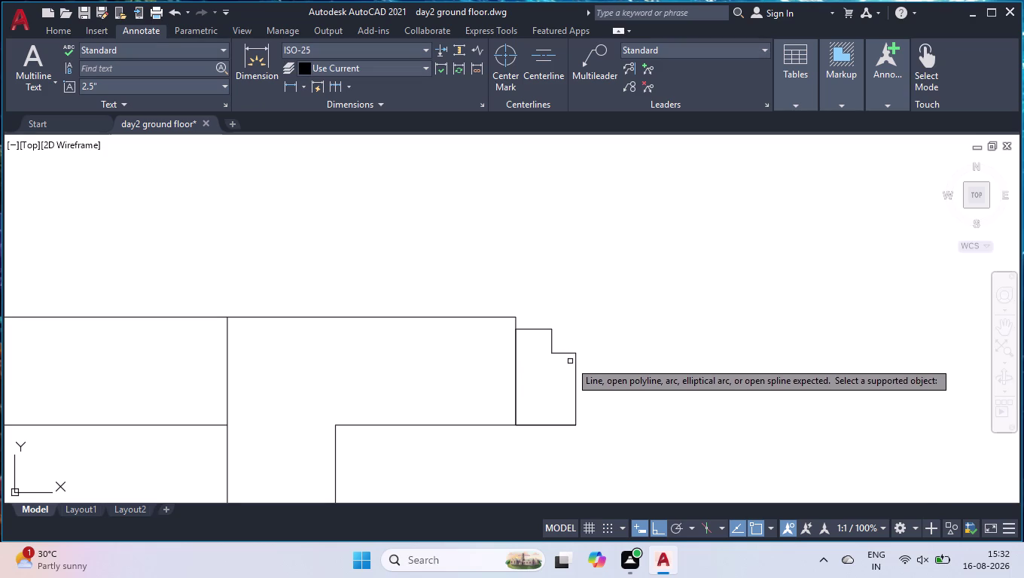
key(space)
Select both stepped outlines and start Copy with CO.
click(571, 352)
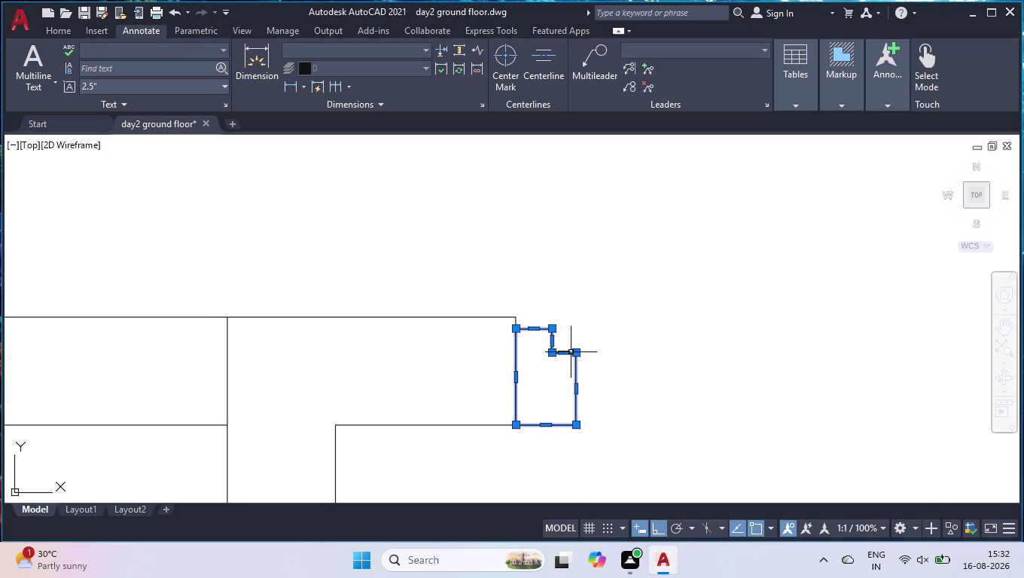
scroll(down, 3)
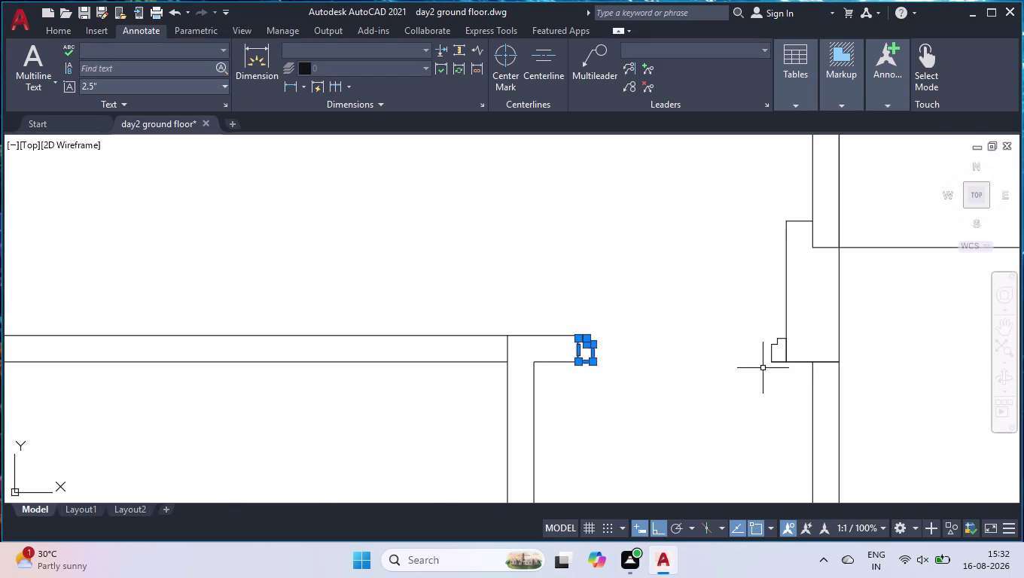
click(772, 360)
text(co)
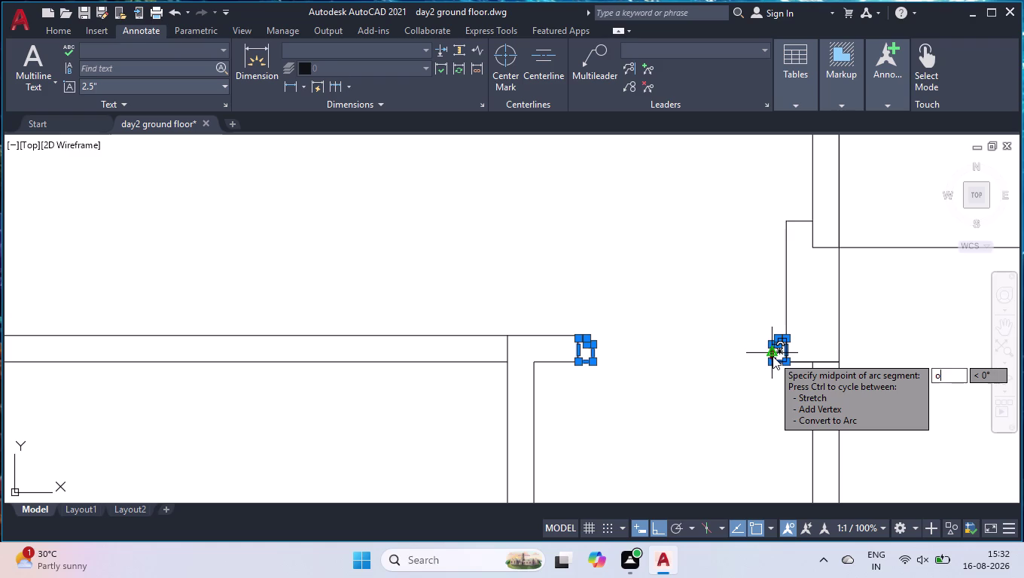
key(Return)
key(BackSpace)
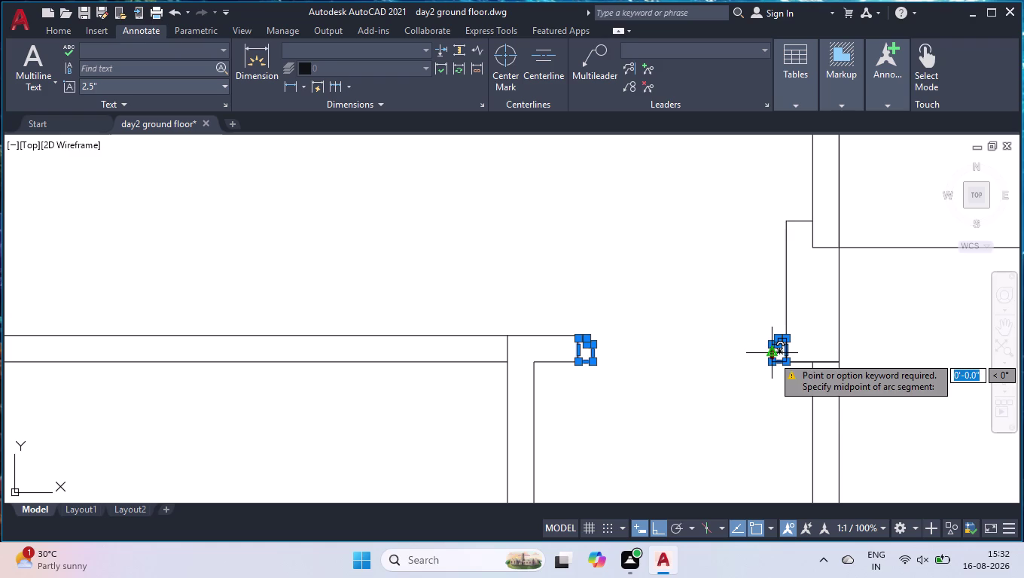
text(co)
key(Return)
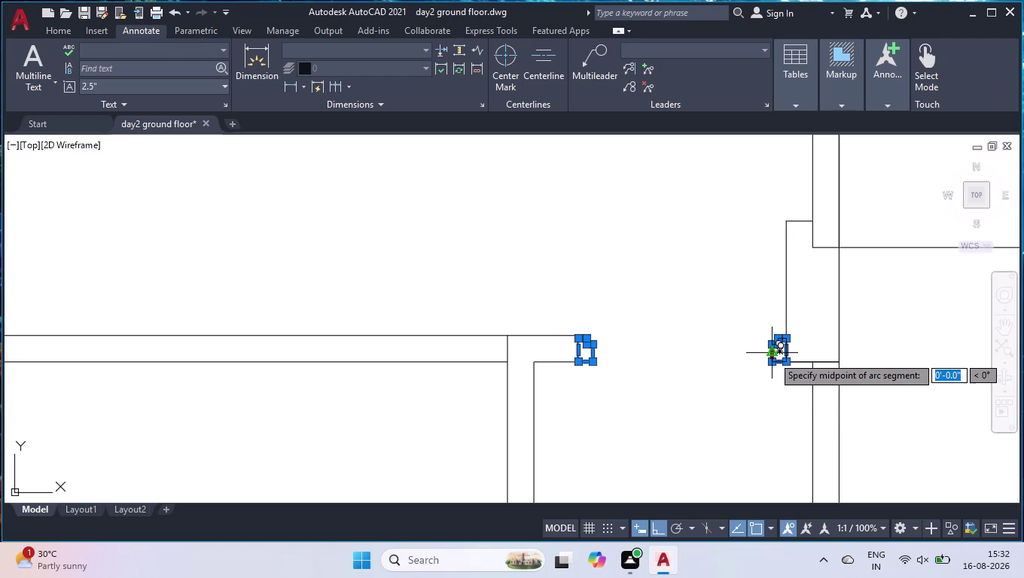
scroll(up, 3)
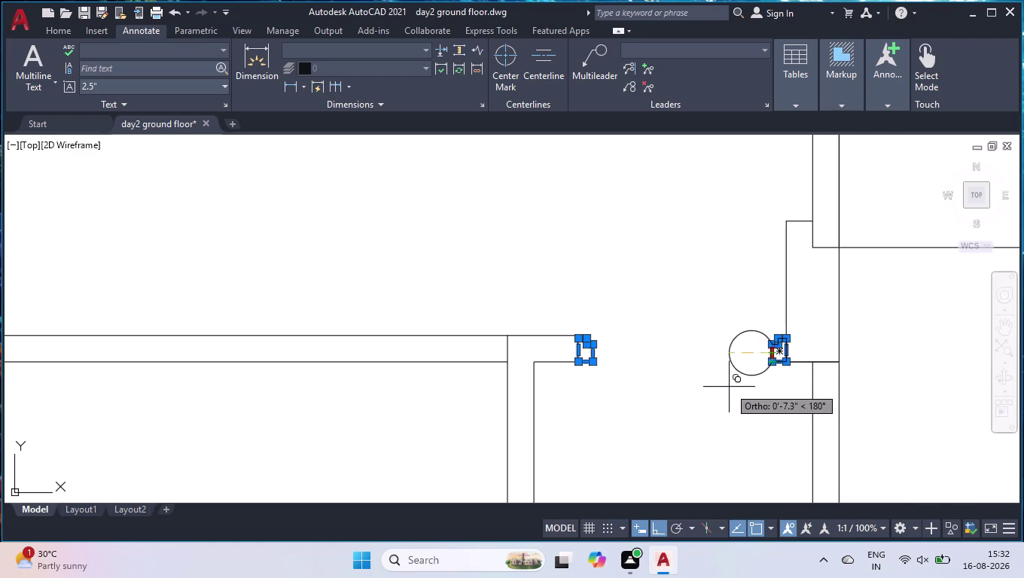
scroll(up, 3)
key(space)
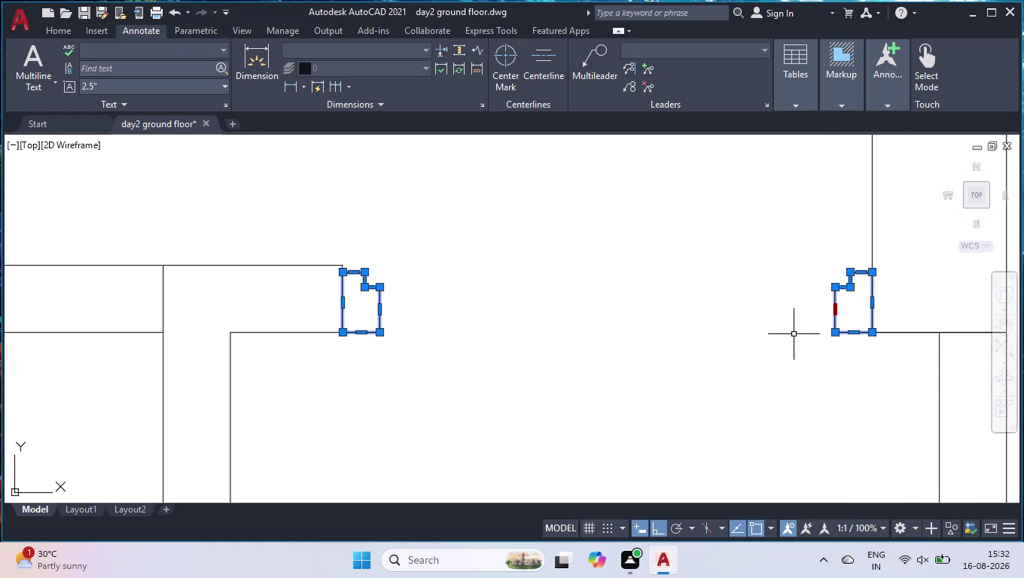
text(co)
key(Return)
Set the copy base point and place outline copies at the next opening.
click(835, 334)
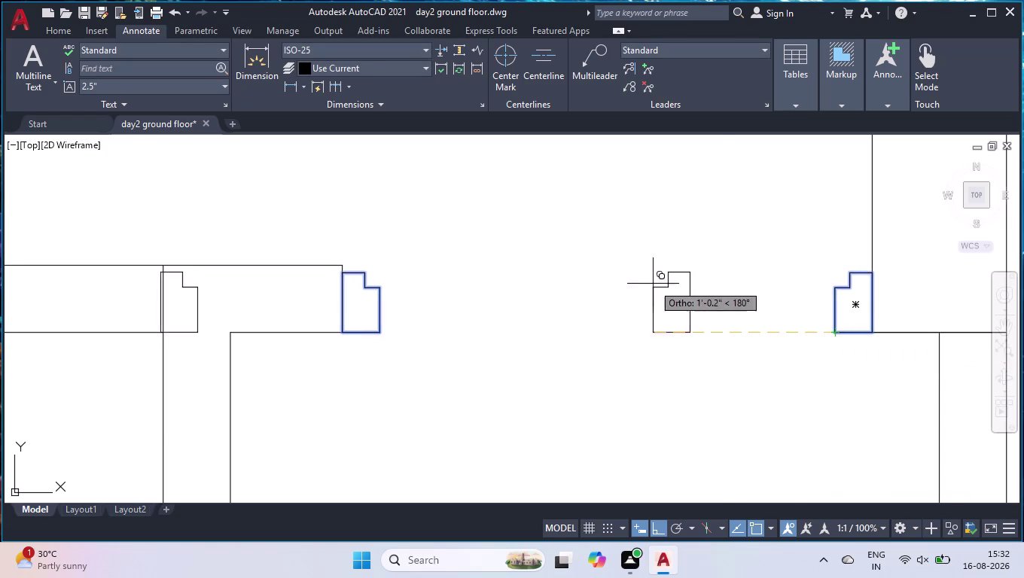
scroll(down, 3)
scroll(down, 3)
click(464, 284)
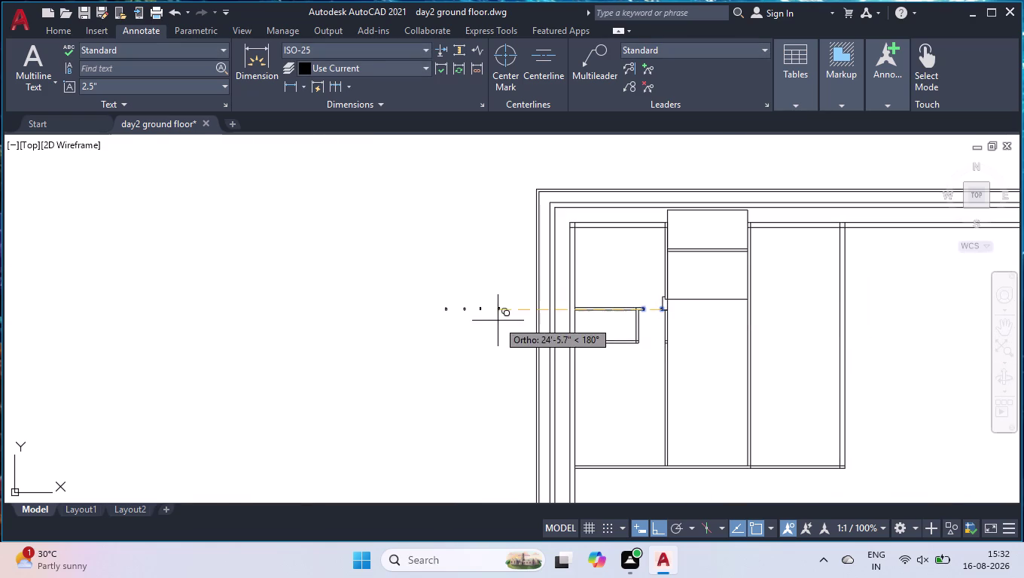
click(493, 326)
key(space)
Place further outline copies at the remaining opening corners and end Copy.
scroll(up, 3)
click(530, 237)
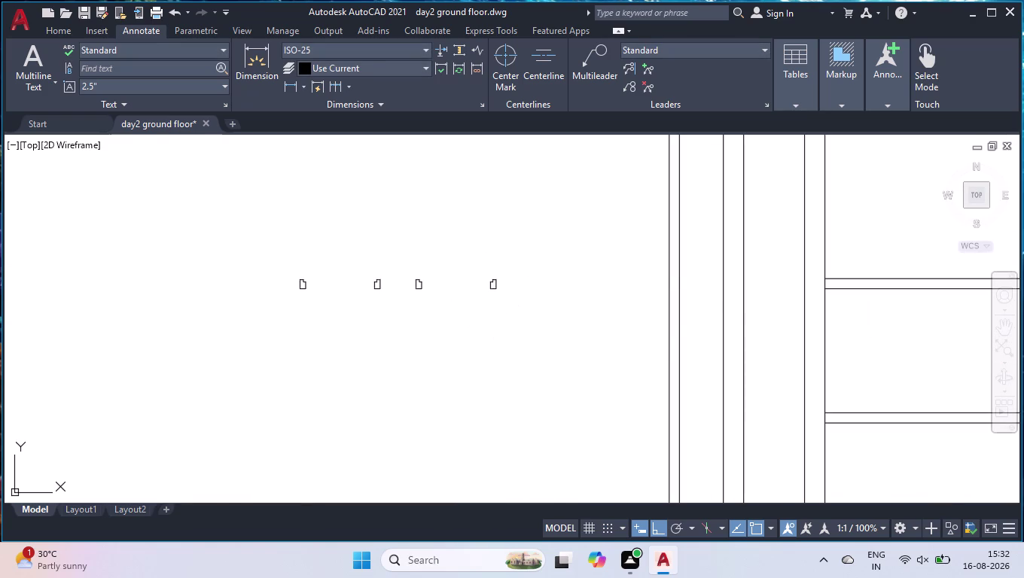
click(480, 316)
key(Delete)
click(435, 251)
click(418, 305)
key(Delete)
scroll(down, 3)
scroll(up, 3)
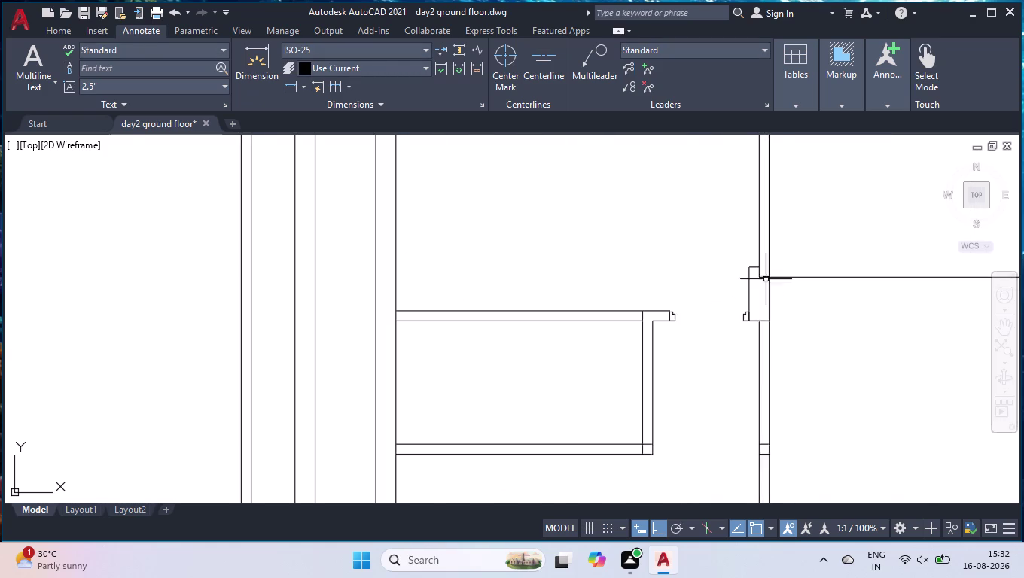
scroll(up, 3)
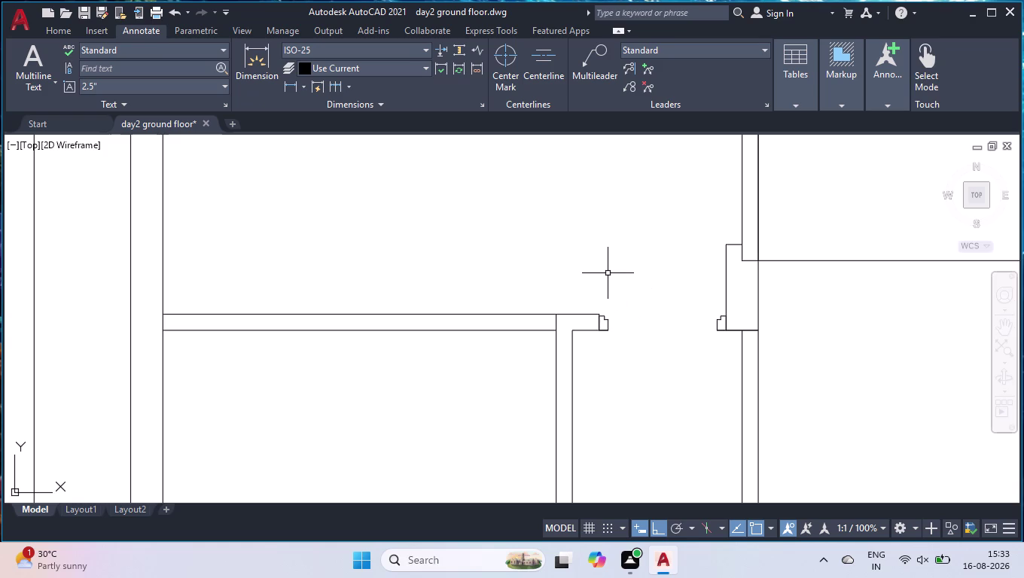
text(dli)
key(Return)
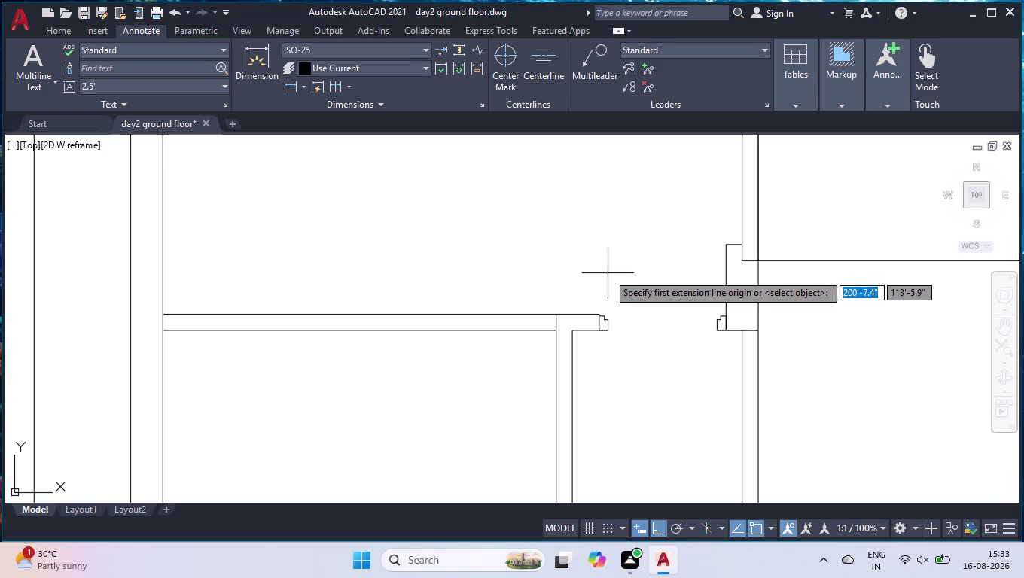
scroll(up, 3)
scroll(down, 3)
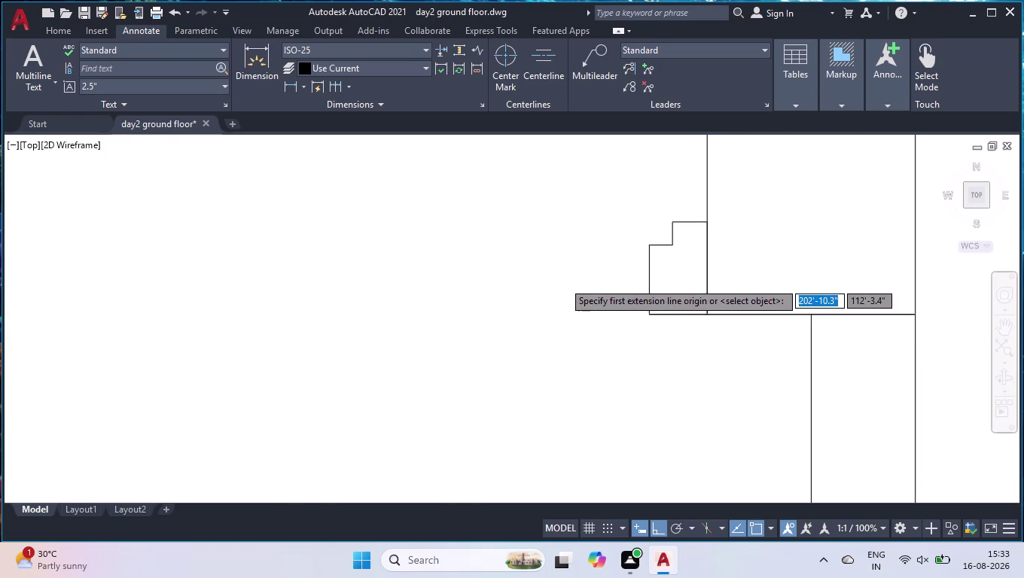
click(174, 305)
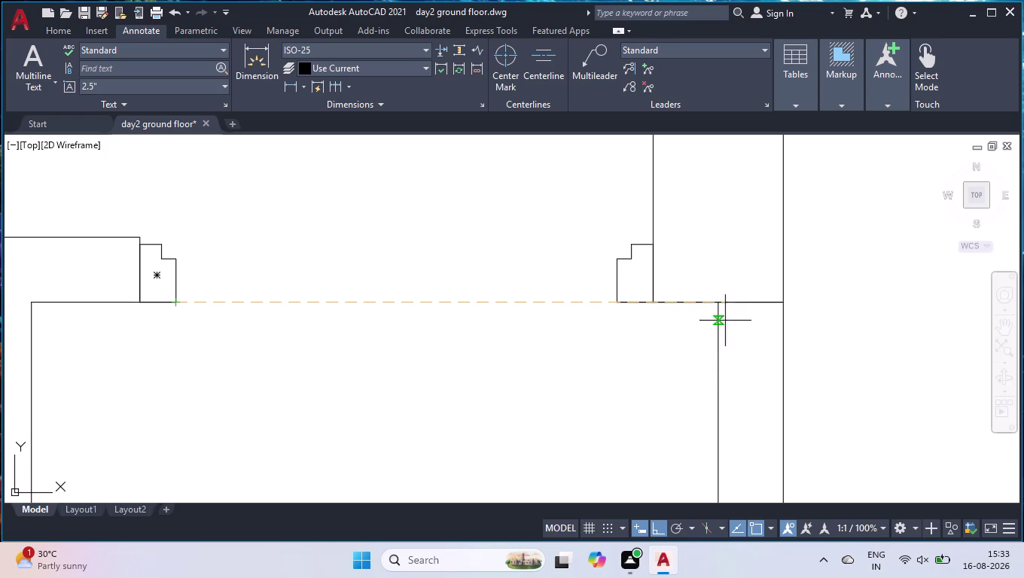
click(615, 302)
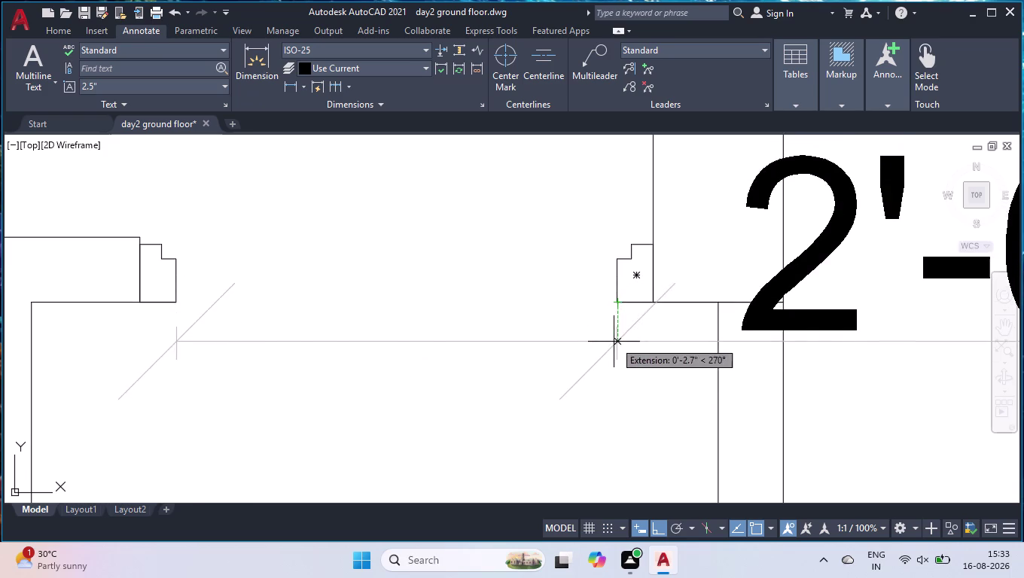
scroll(down, 3)
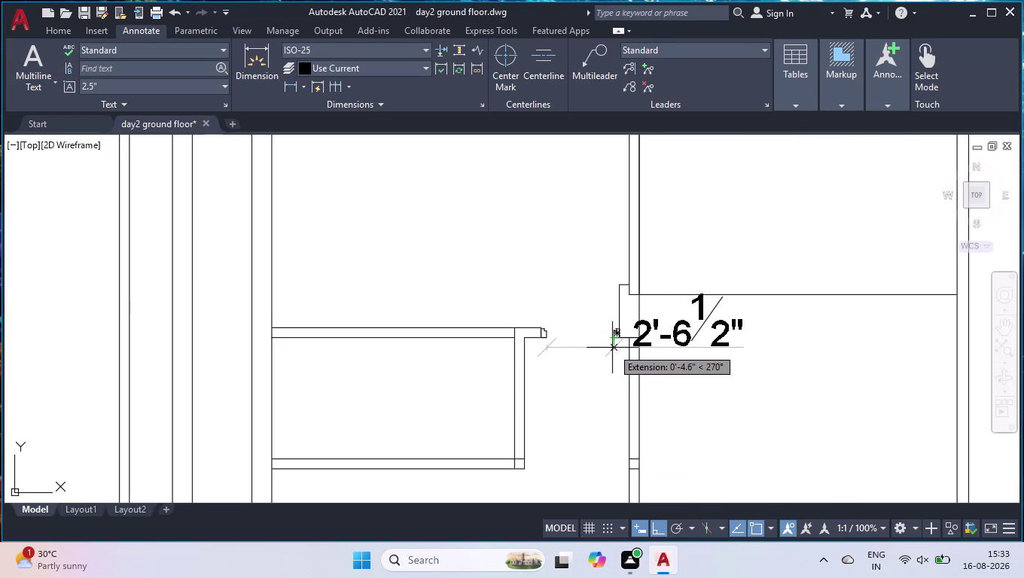
click(612, 348)
click(691, 326)
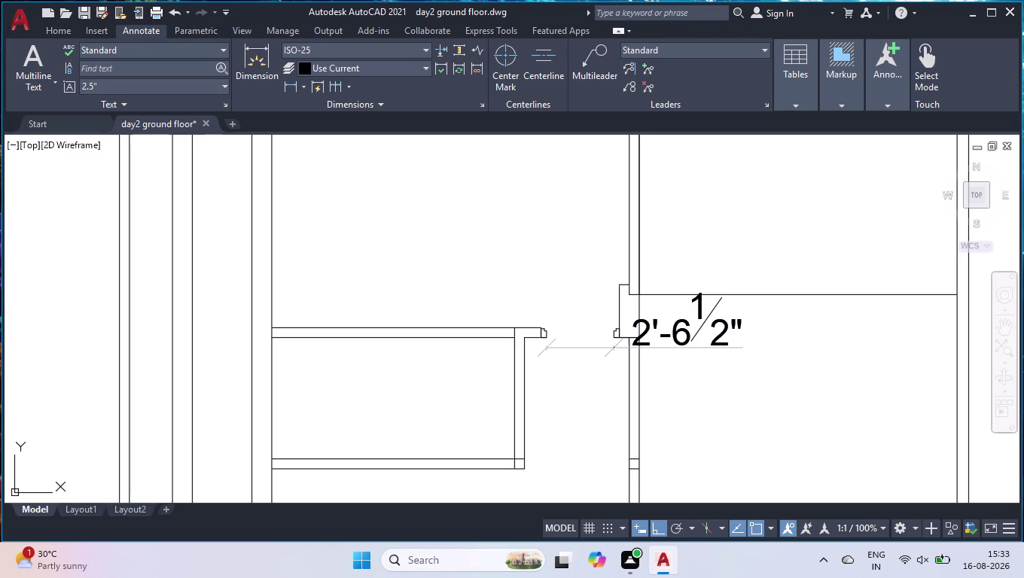
key(Delete)
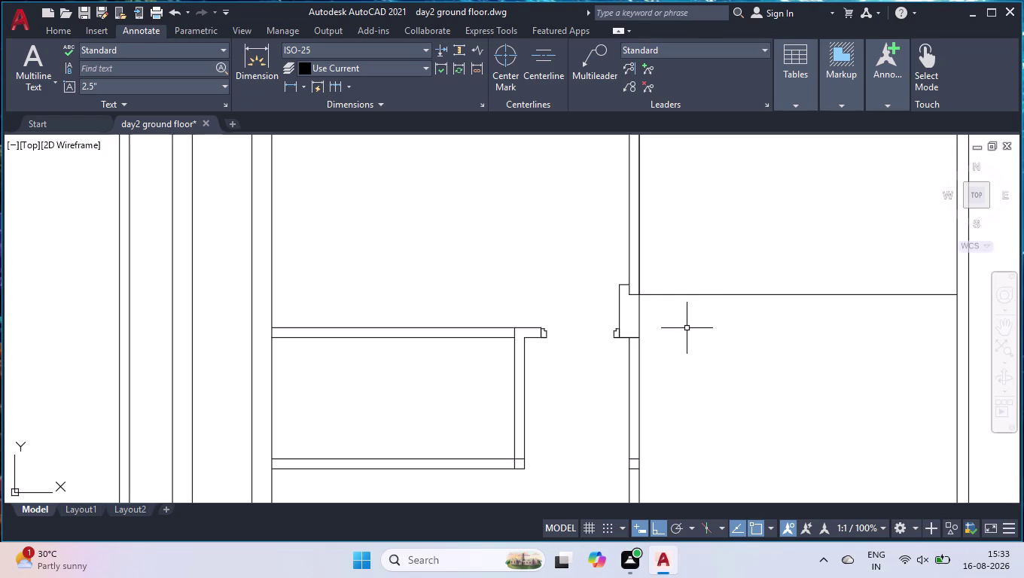
Draw a 4.5" line closing the wall end, then bring up DesignCenter's kitchen block library.
scroll(up, 3)
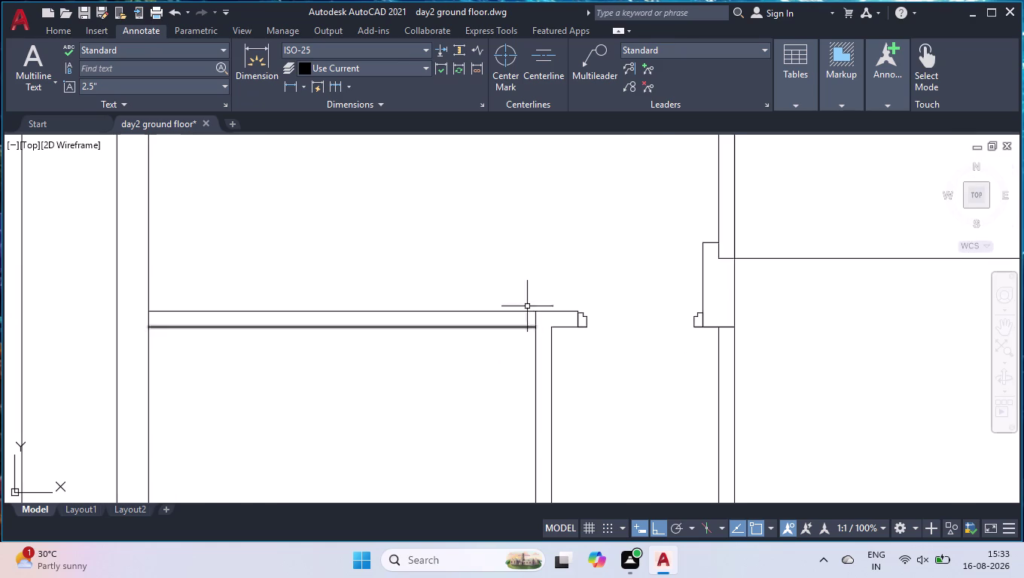
scroll(down, 3)
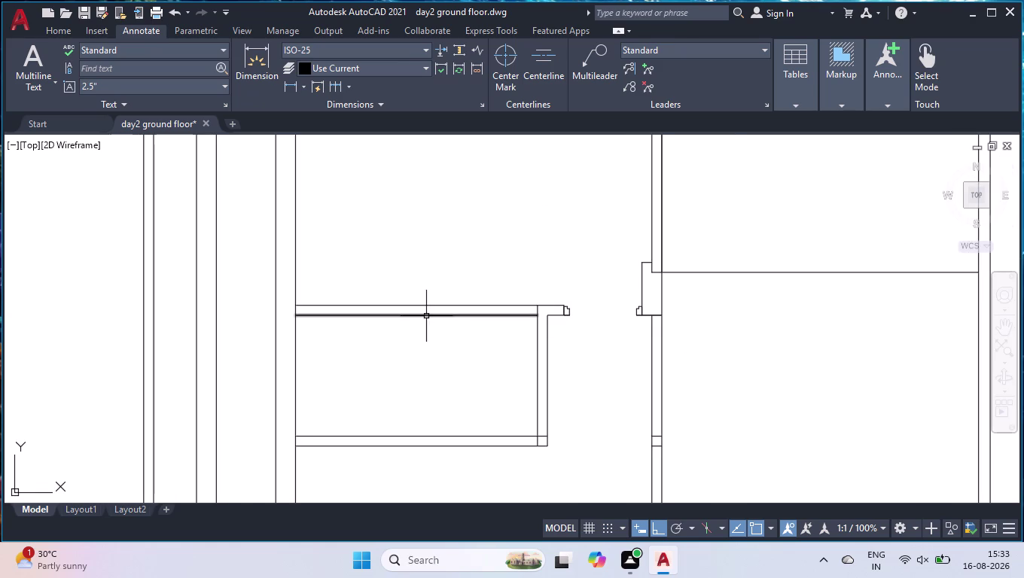
scroll(up, 3)
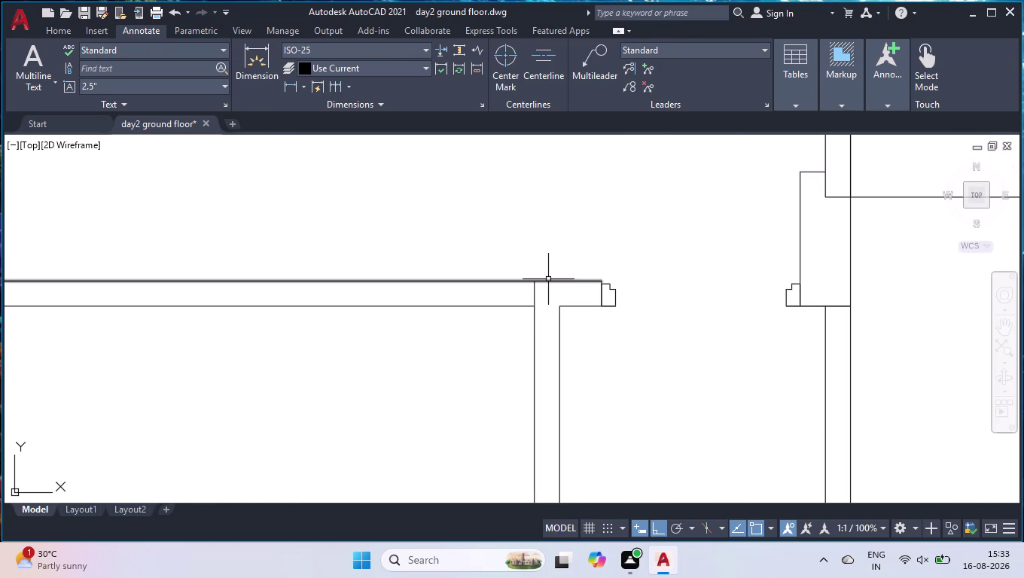
key(l)
key(Return)
scroll(up, 3)
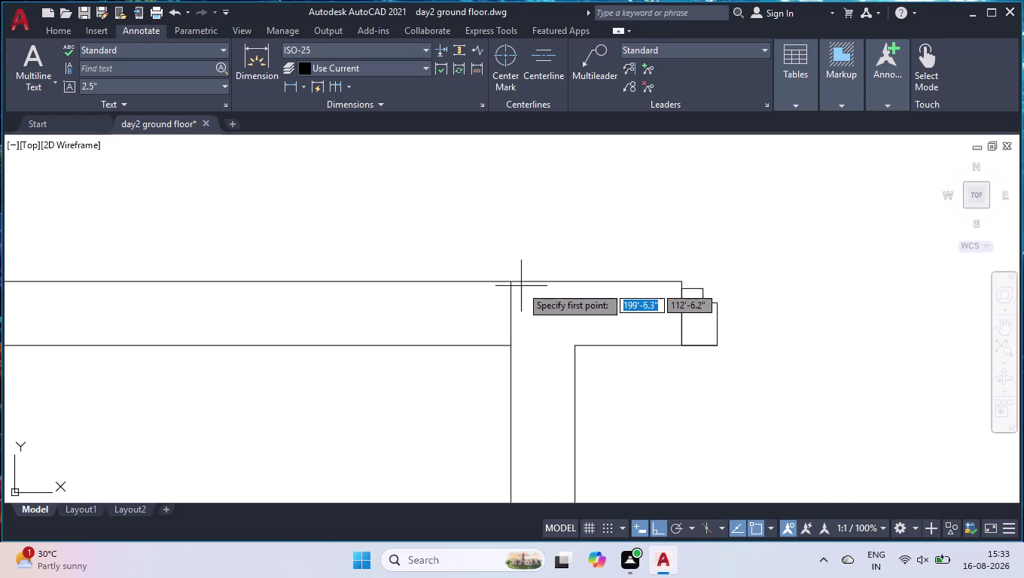
click(513, 281)
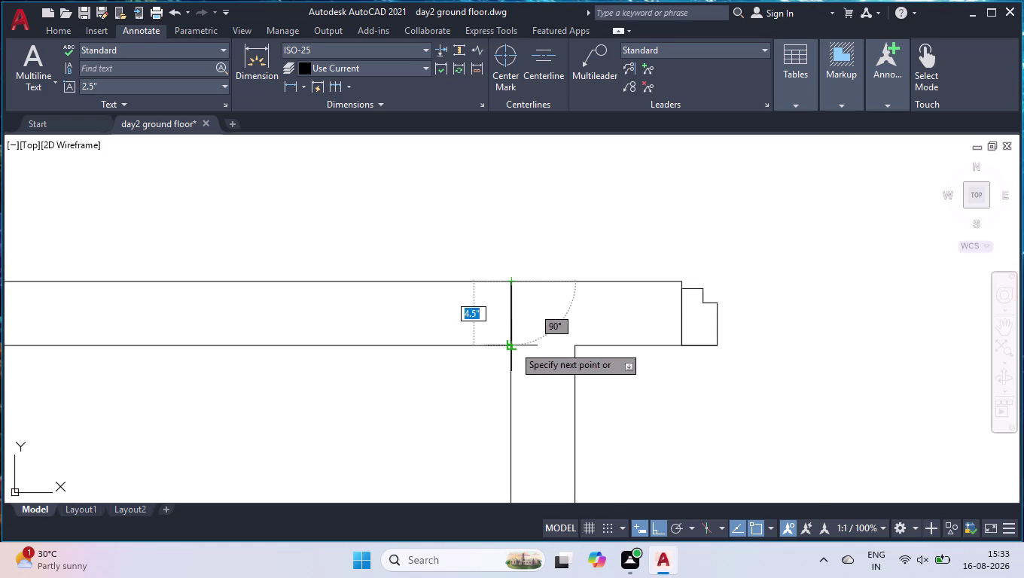
click(512, 344)
key(space)
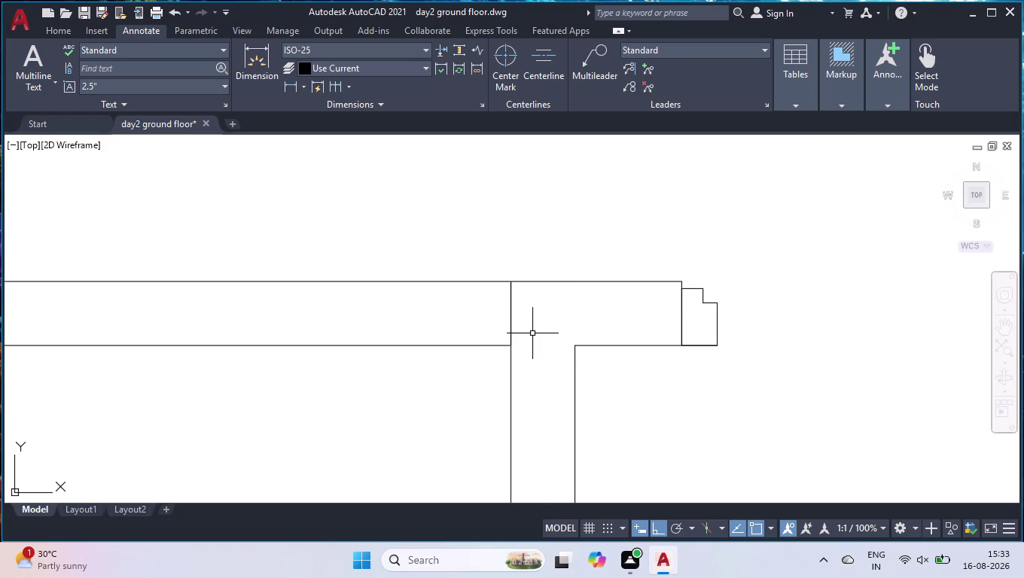
key(ctrl+2)
key(ctrl+3)
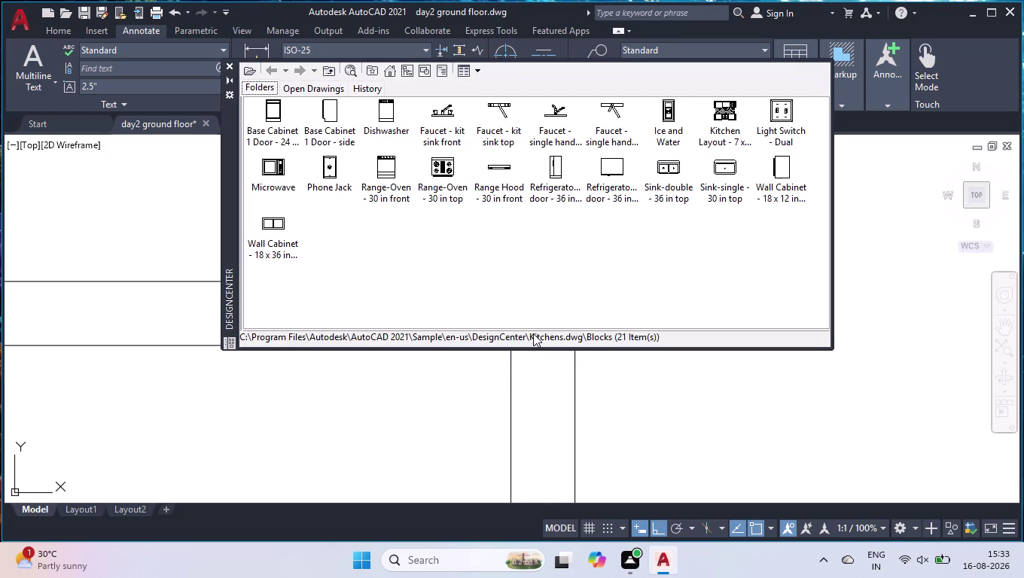
Insert the Door - Imperial block from Tool Palettes into the wall opening.
click(229, 71)
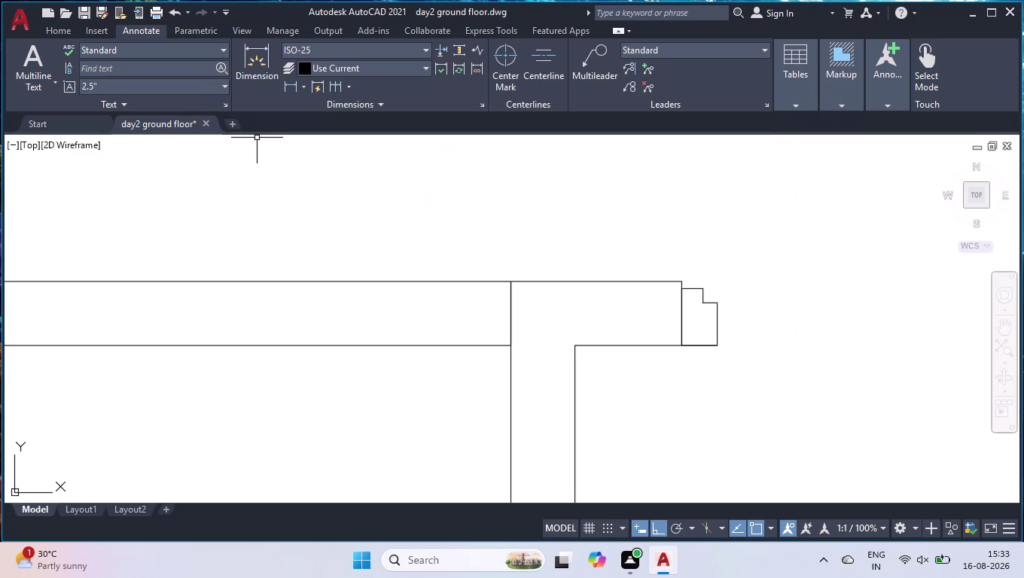
key(ctrl+3)
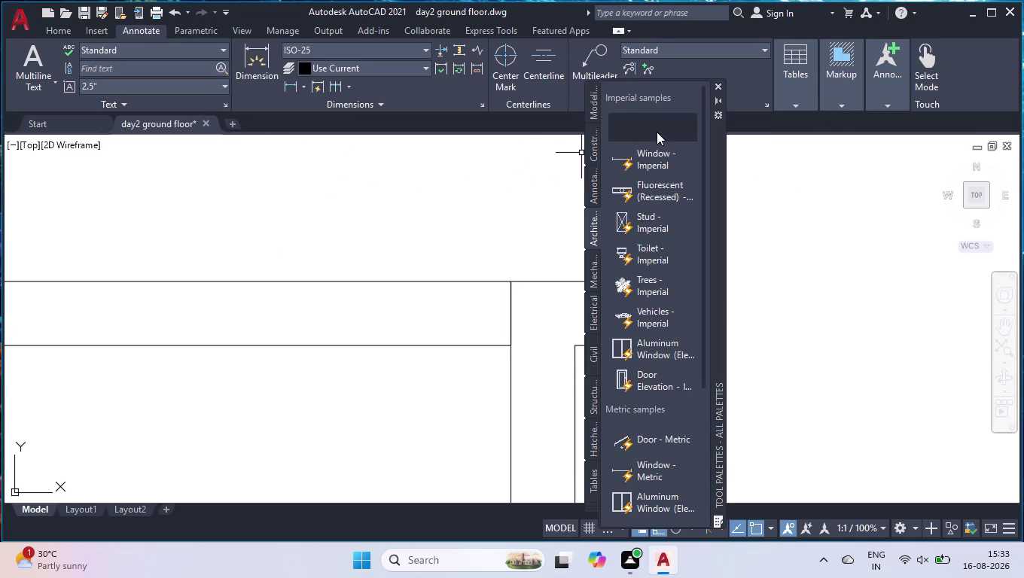
click(657, 132)
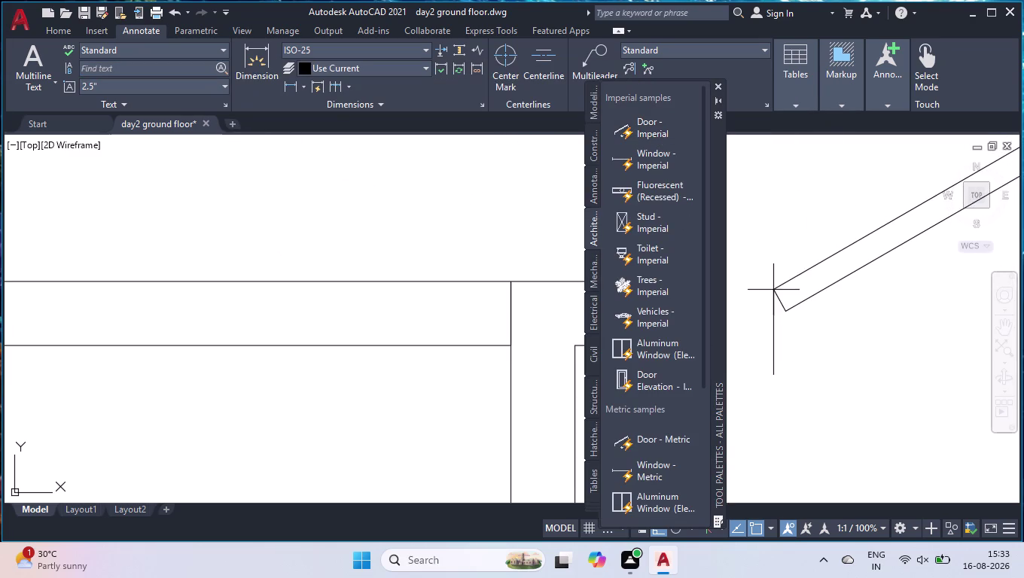
click(773, 290)
click(719, 87)
scroll(down, 3)
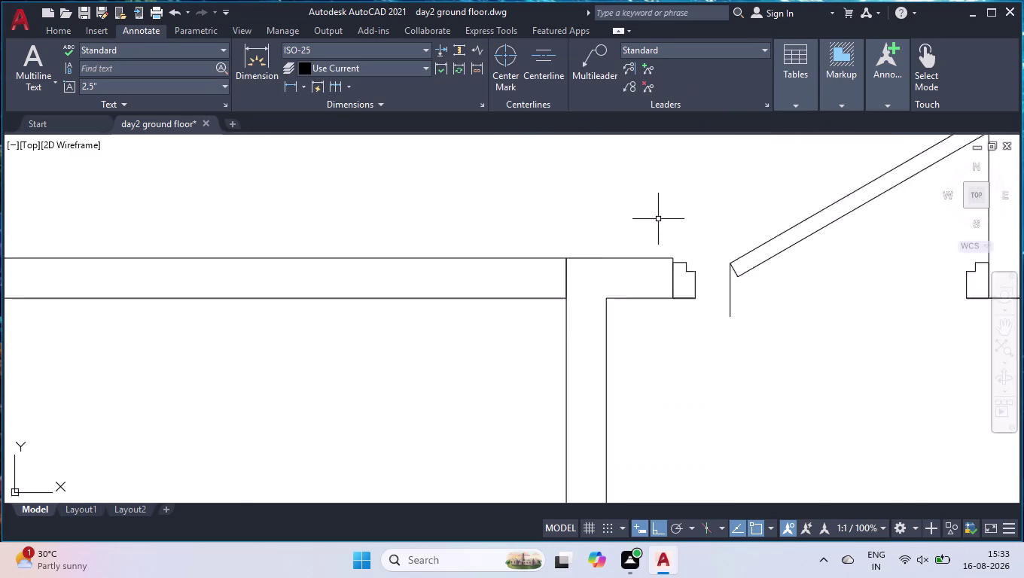
scroll(down, 3)
Set the inserted door to swing Open 90°.
click(742, 213)
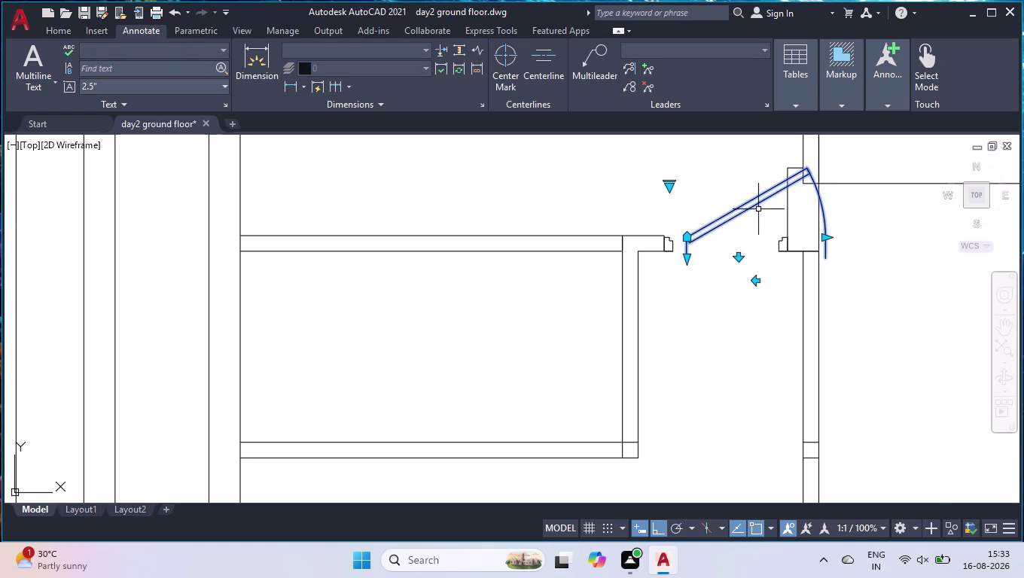
click(669, 187)
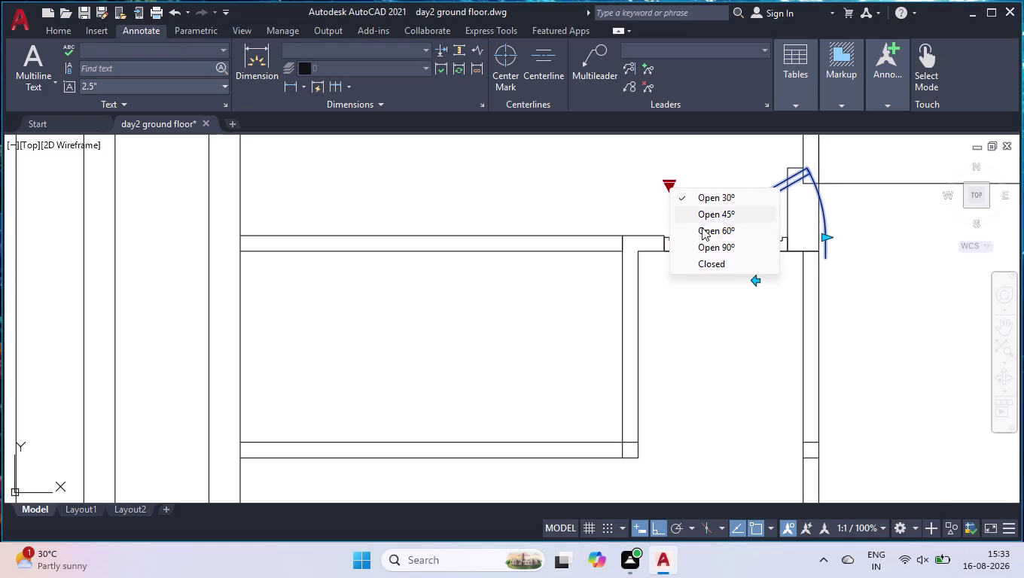
click(704, 245)
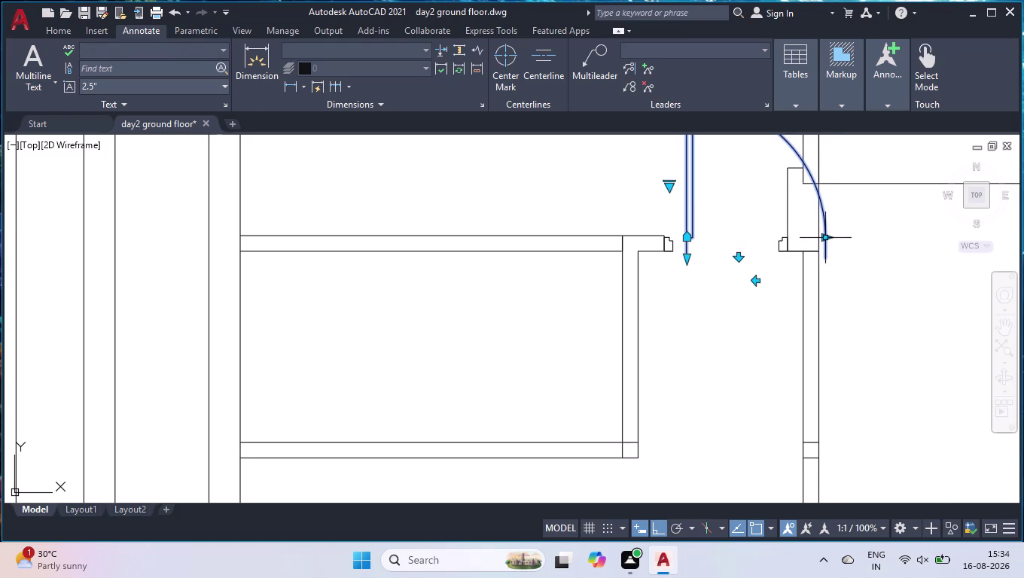
Stretch the door's width grip to fit the opening outline.
click(825, 241)
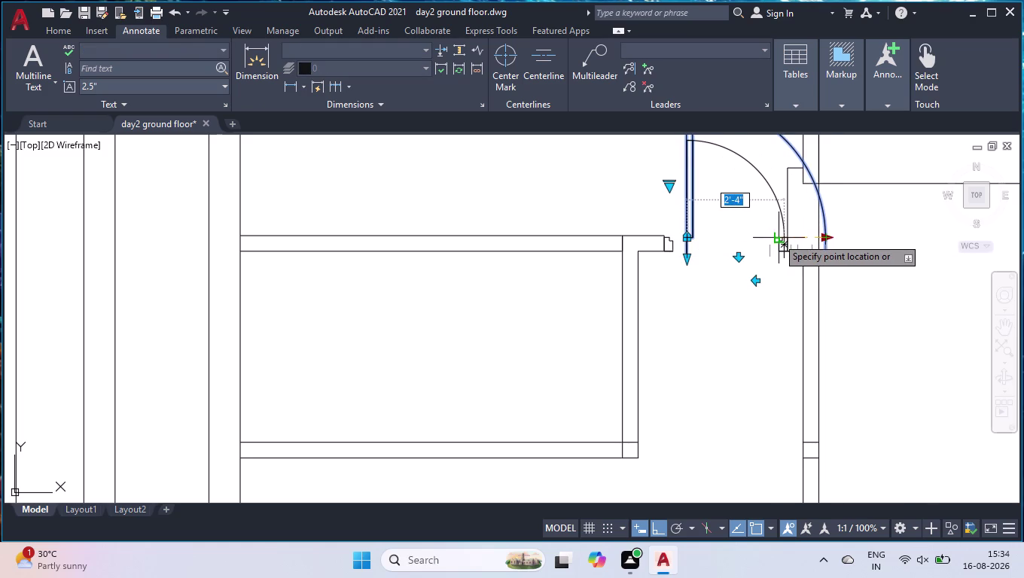
scroll(up, 3)
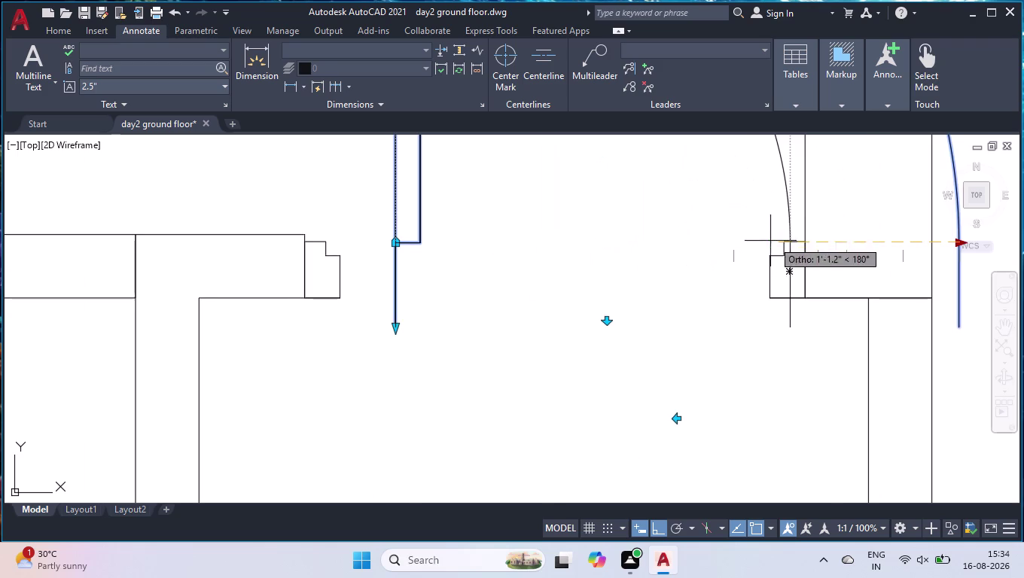
click(744, 248)
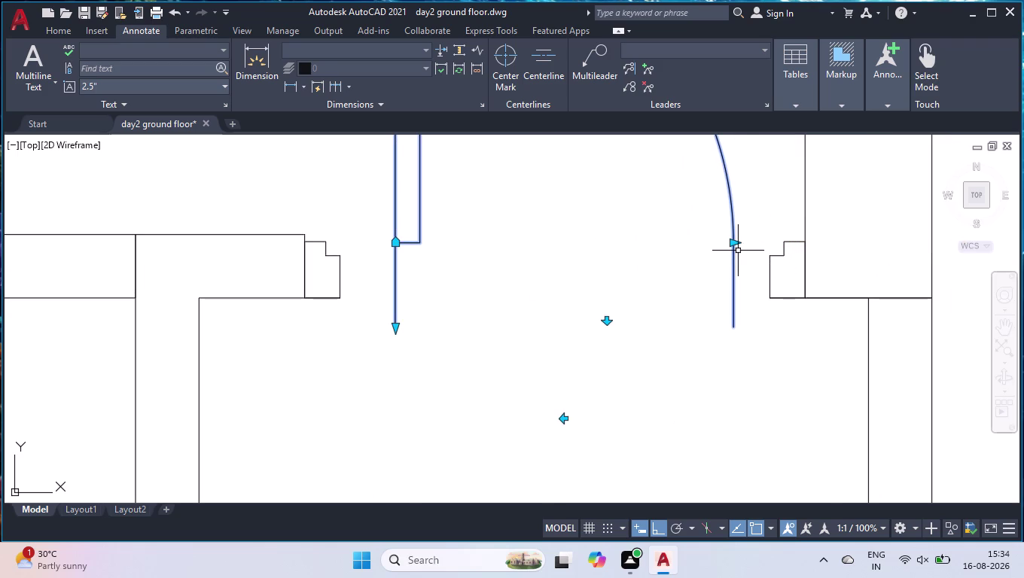
click(735, 244)
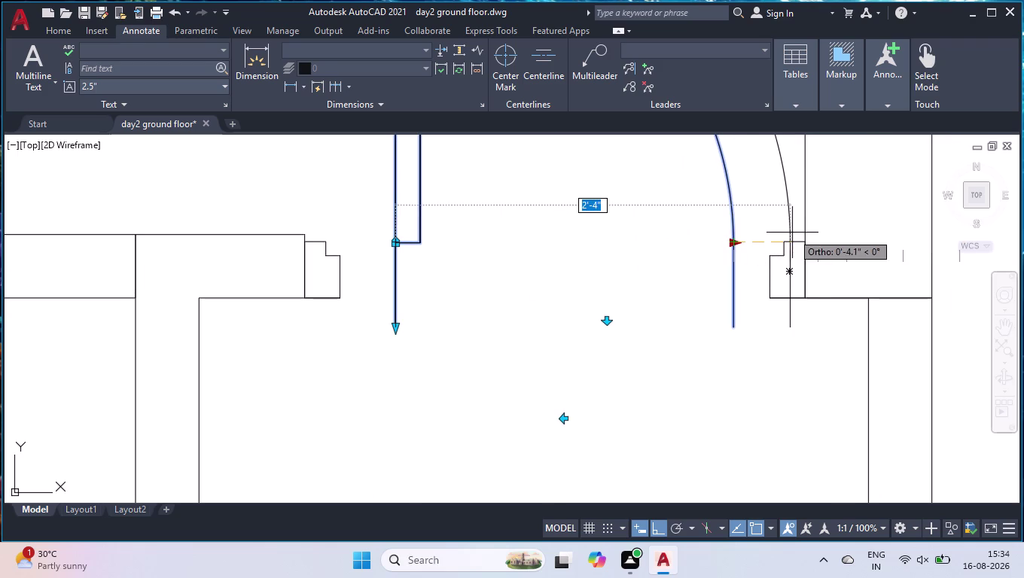